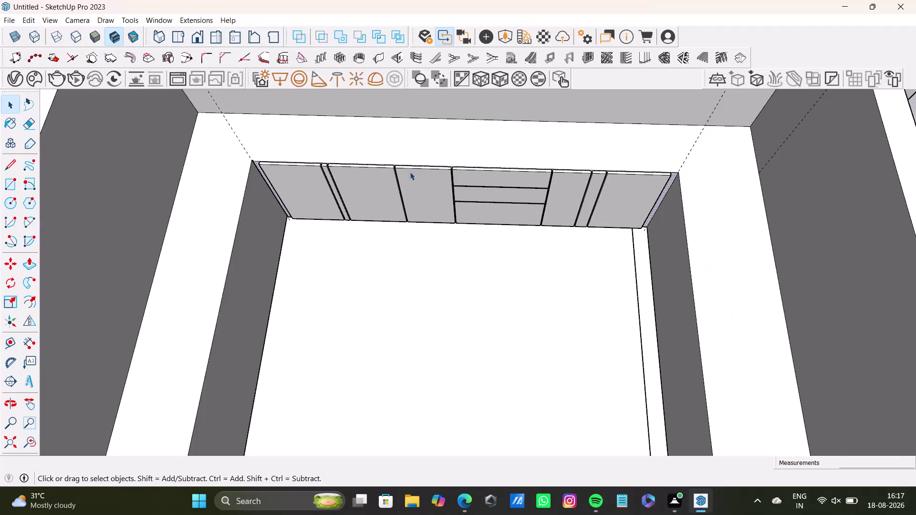
Orbit and zoom around the shutter row to inspect its left end, fronts and tops.
scroll(up, 3)
scroll(up, 3)
scroll(up, 3)
middle_drag(253, 167, 335, 122)
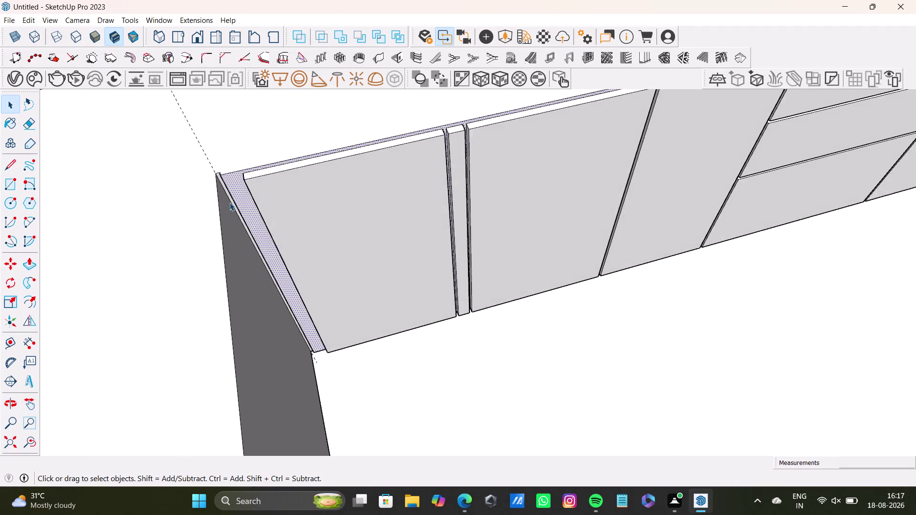
scroll(up, 3)
middle_drag(230, 190, 178, 239)
scroll(down, 3)
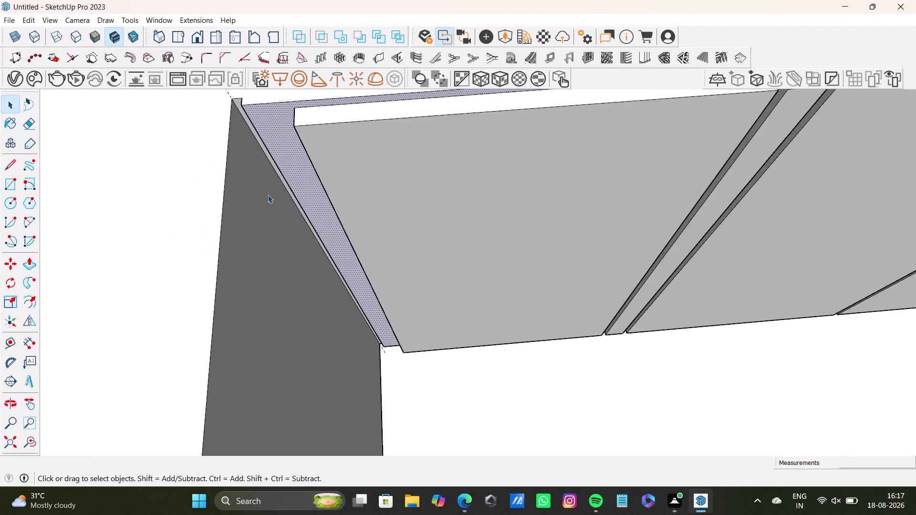
scroll(down, 3)
scroll(down, 3)
middle_drag(408, 235, 137, 289)
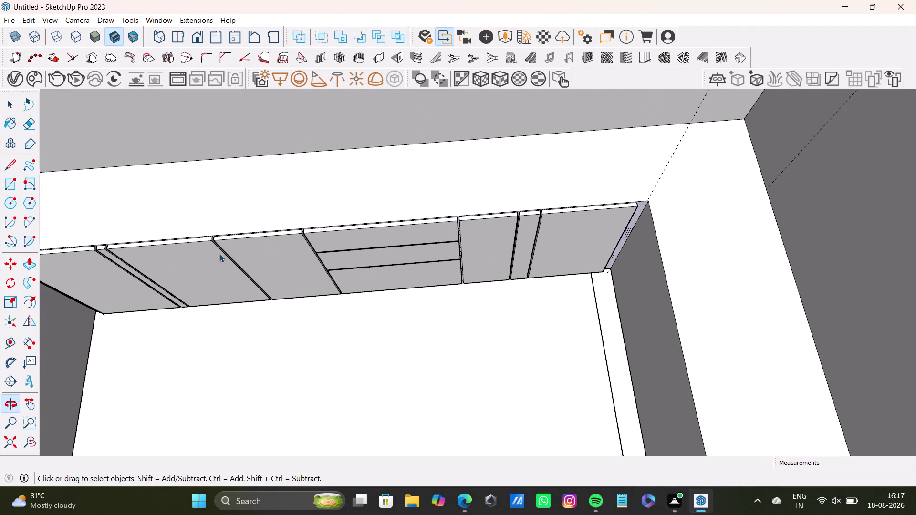
middle_drag(291, 229, 441, 138)
scroll(up, 3)
middle_drag(358, 176, 370, 69)
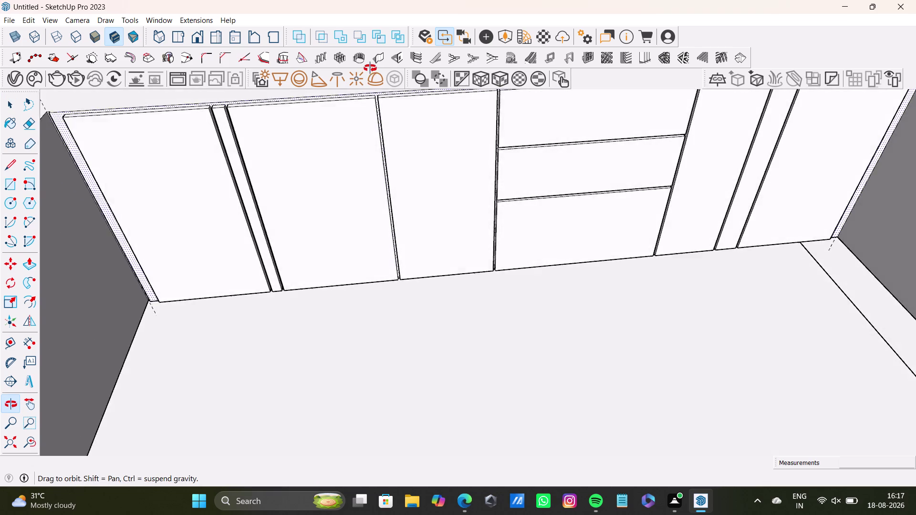
middle_drag(370, 69, 409, 200)
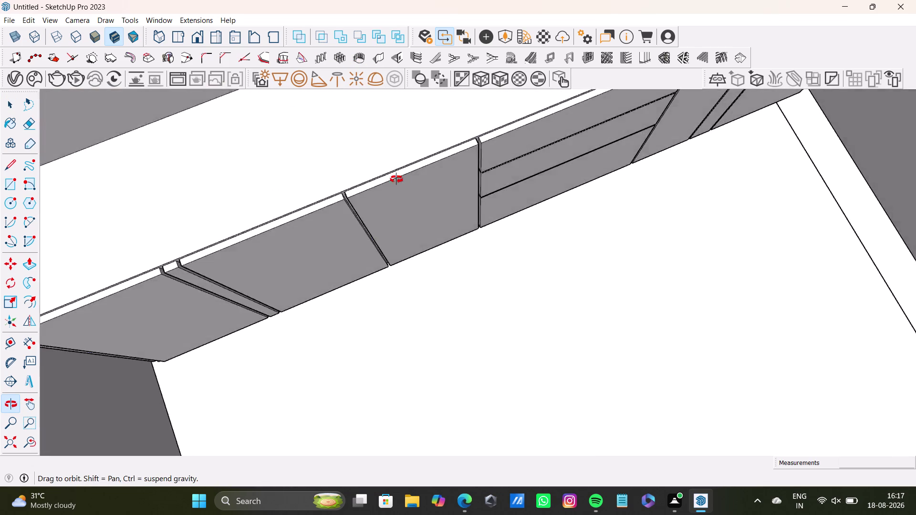
middle_drag(409, 199, 347, 149)
scroll(down, 3)
middle_drag(300, 166, 347, 145)
Select the second shutter panel together with its top strip and edges.
click(357, 142)
double_click(357, 142)
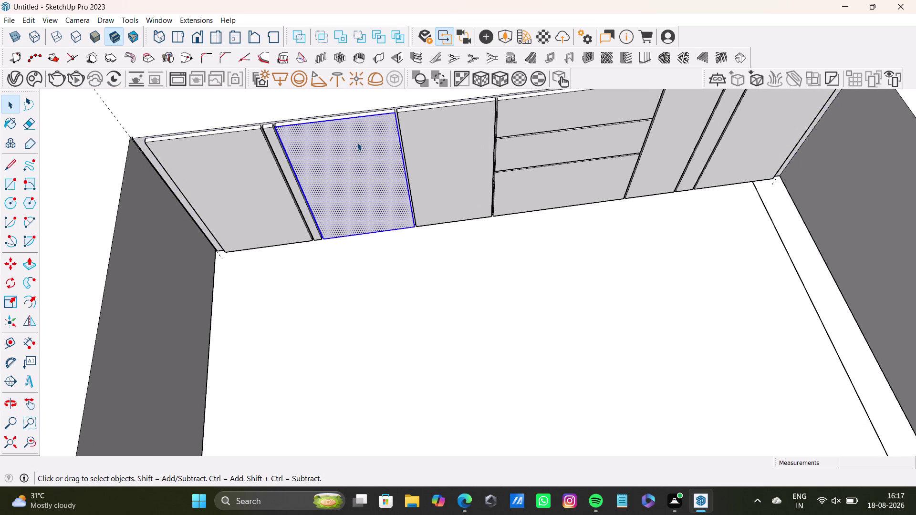
double_click(357, 142)
scroll(up, 3)
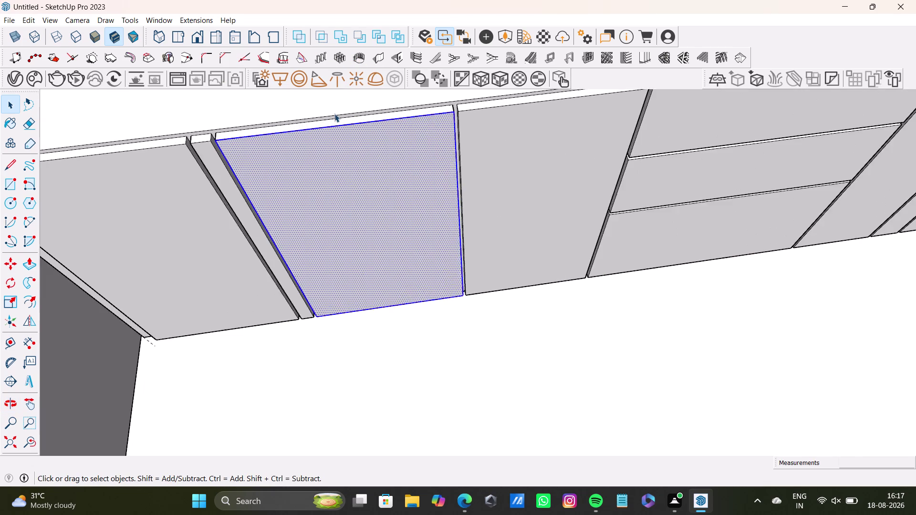
scroll(up, 3)
triple_click(347, 130)
double_click(348, 126)
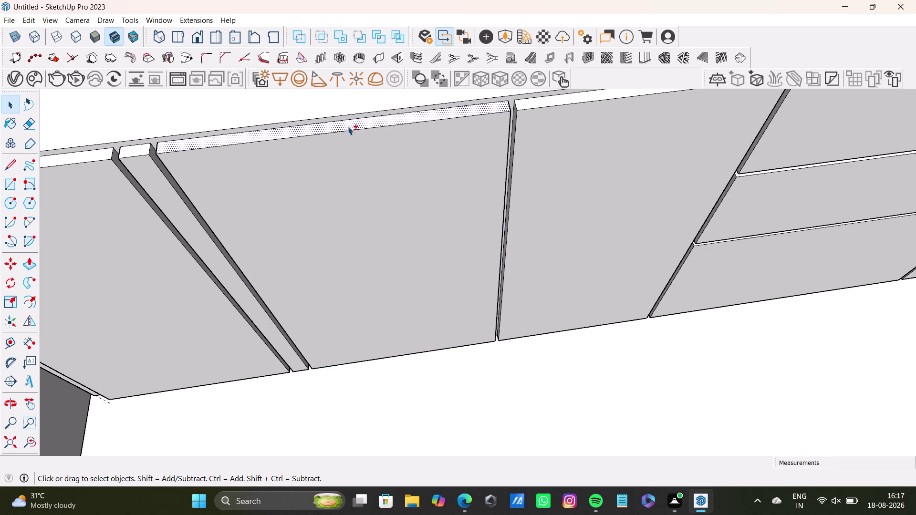
double_click(353, 160)
scroll(down, 3)
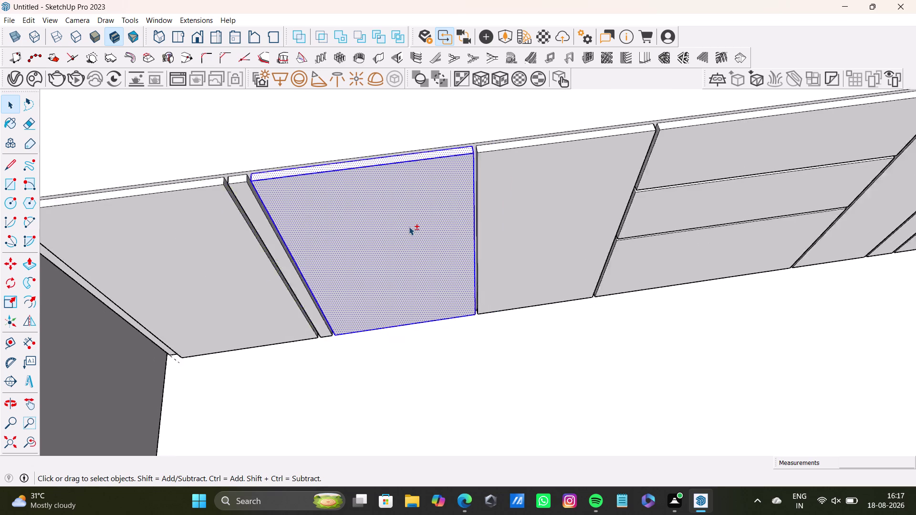
scroll(down, 3)
middle_drag(448, 218, 379, 198)
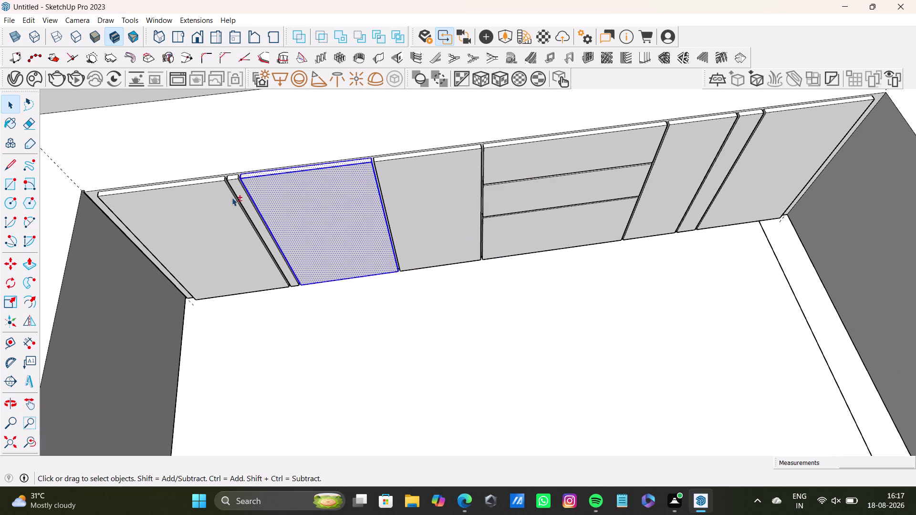
Add the narrow strip and the leftmost shutter panel to the selection.
double_click(237, 192)
scroll(up, 3)
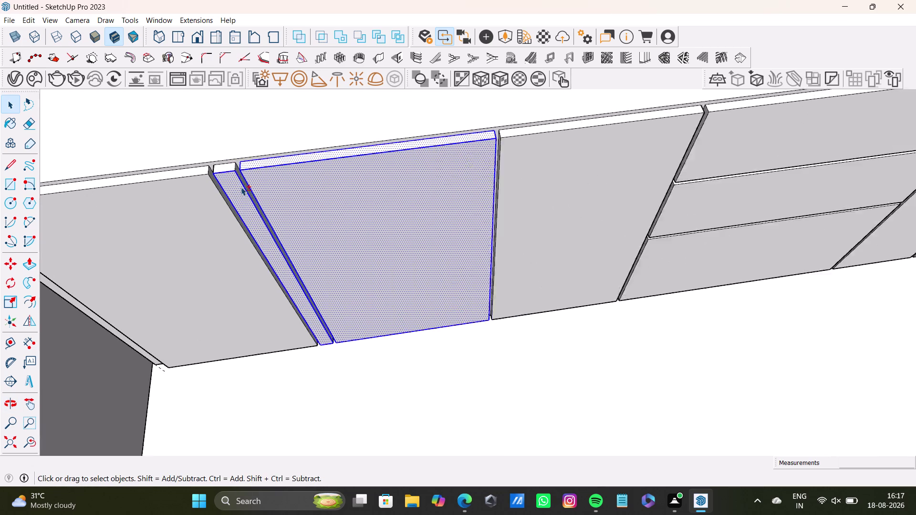
scroll(up, 3)
double_click(226, 158)
triple_click(180, 164)
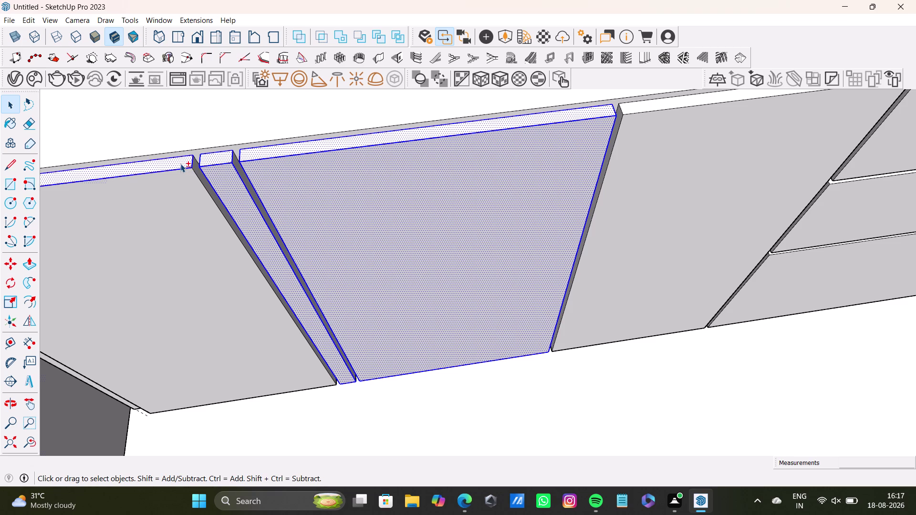
scroll(down, 3)
triple_click(269, 237)
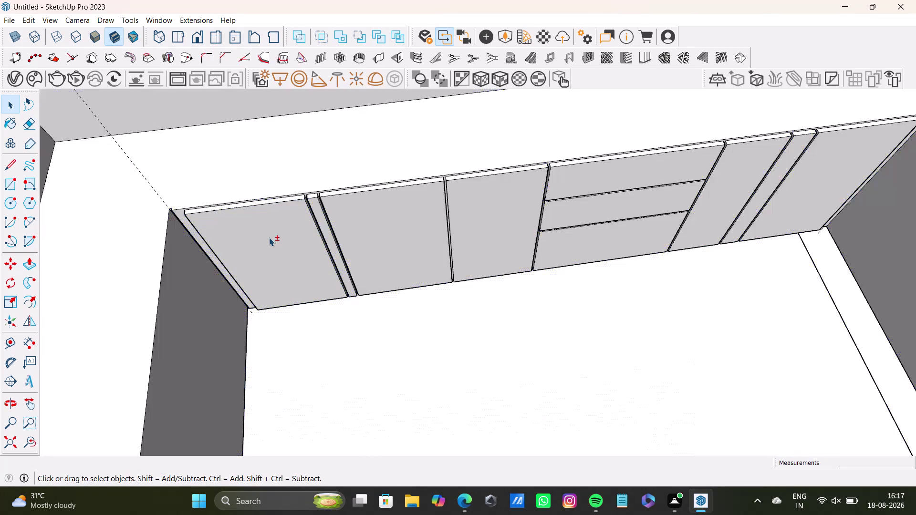
scroll(up, 3)
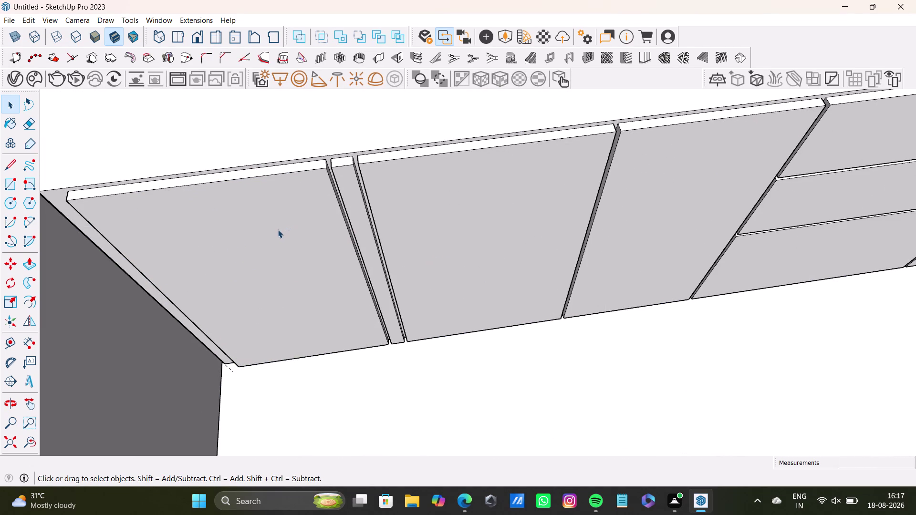
double_click(286, 241)
scroll(up, 3)
click(304, 180)
double_click(305, 175)
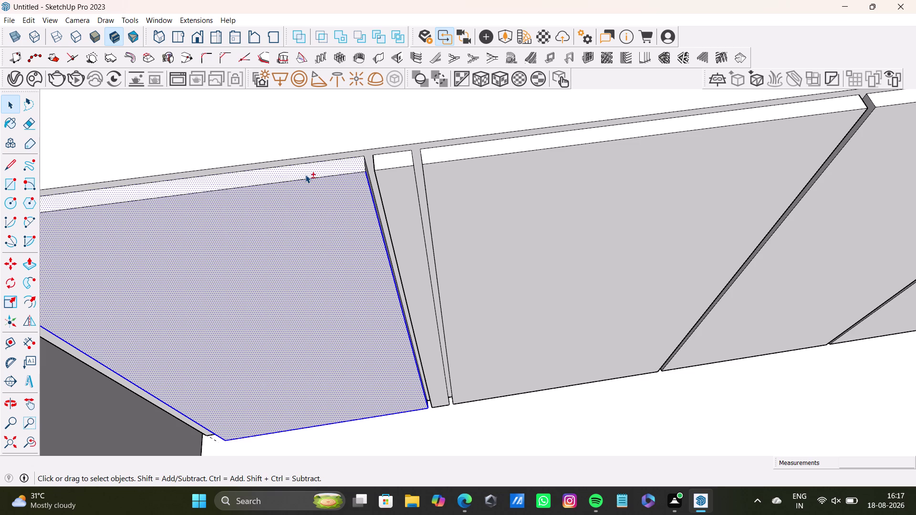
Add the narrow strip's other faces and side face to the selection.
middle_drag(331, 230, 229, 249)
scroll(up, 3)
scroll(down, 3)
scroll(up, 3)
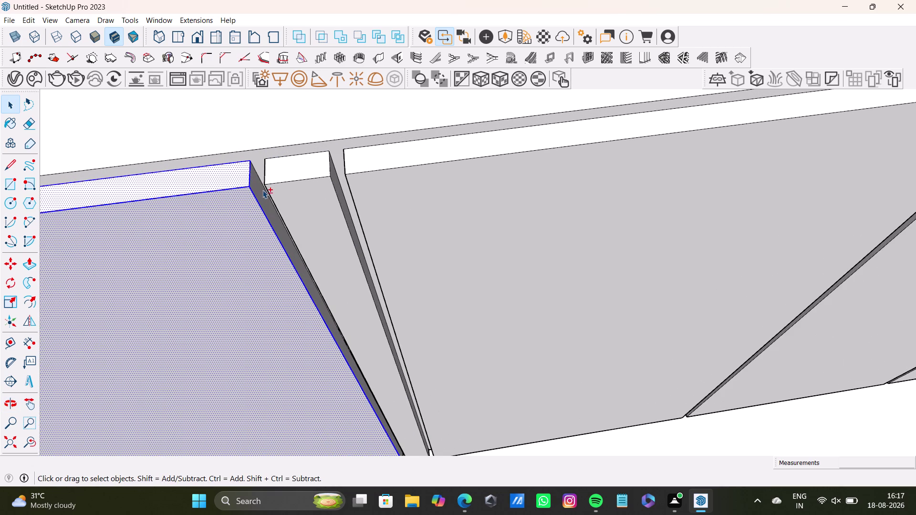
double_click(262, 192)
double_click(288, 171)
double_click(300, 216)
middle_drag(301, 231, 308, 231)
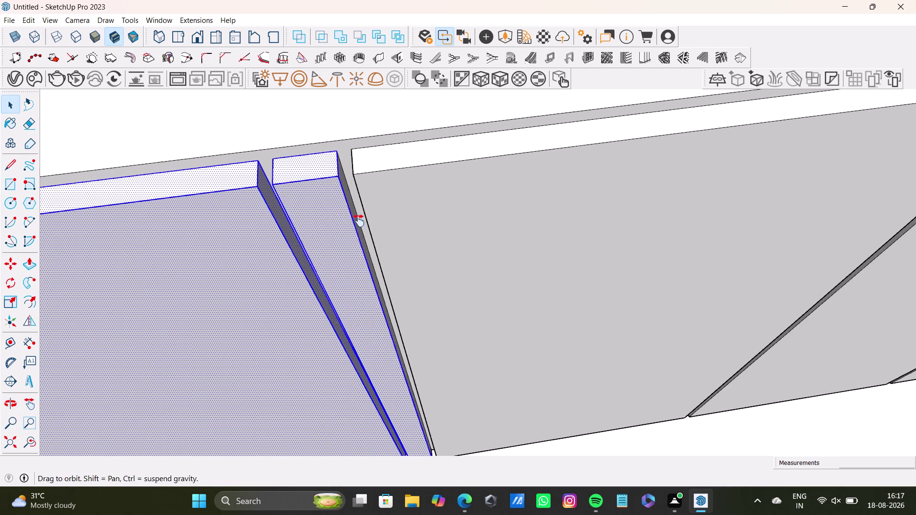
middle_drag(308, 231, 446, 196)
scroll(up, 3)
middle_drag(422, 167, 490, 158)
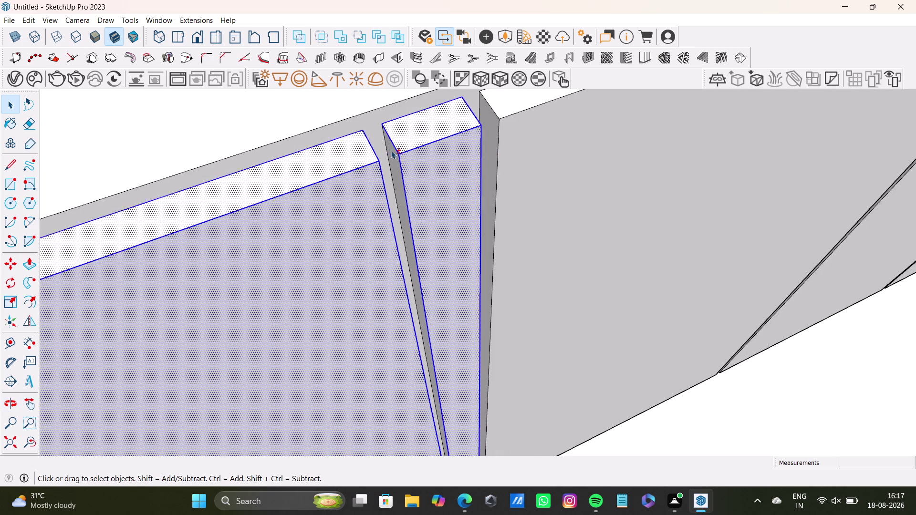
double_click(393, 153)
Add the next wide shutters' faces to the selection.
middle_drag(455, 183, 355, 178)
middle_drag(414, 176, 294, 251)
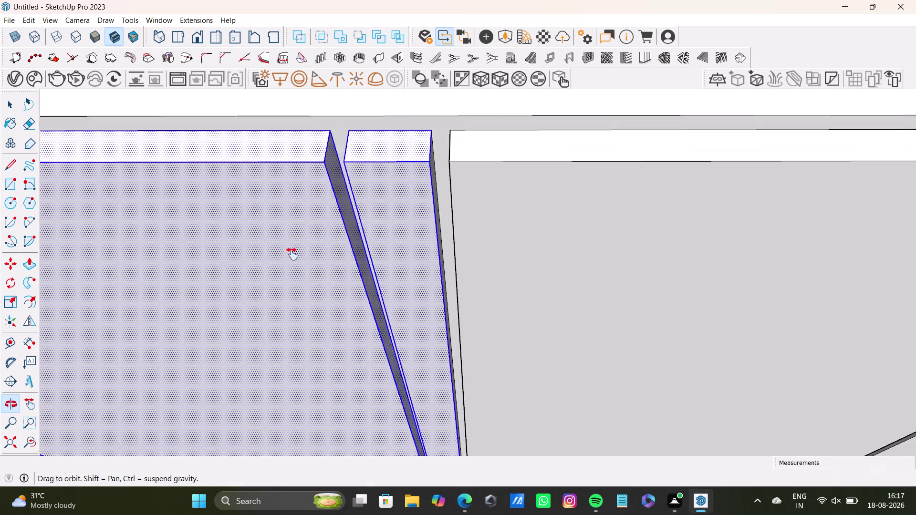
middle_drag(294, 251, 291, 255)
scroll(up, 3)
double_click(403, 191)
double_click(453, 178)
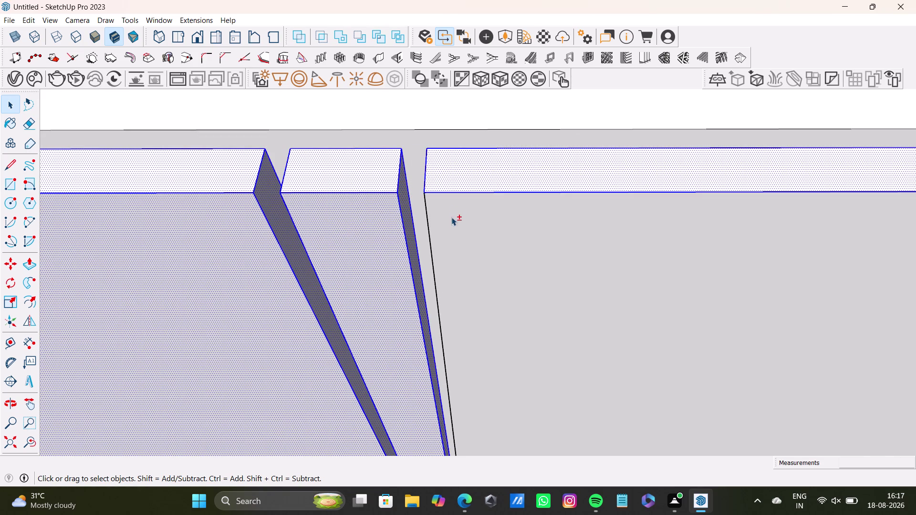
double_click(452, 218)
middle_drag(432, 267, 613, 268)
double_click(378, 236)
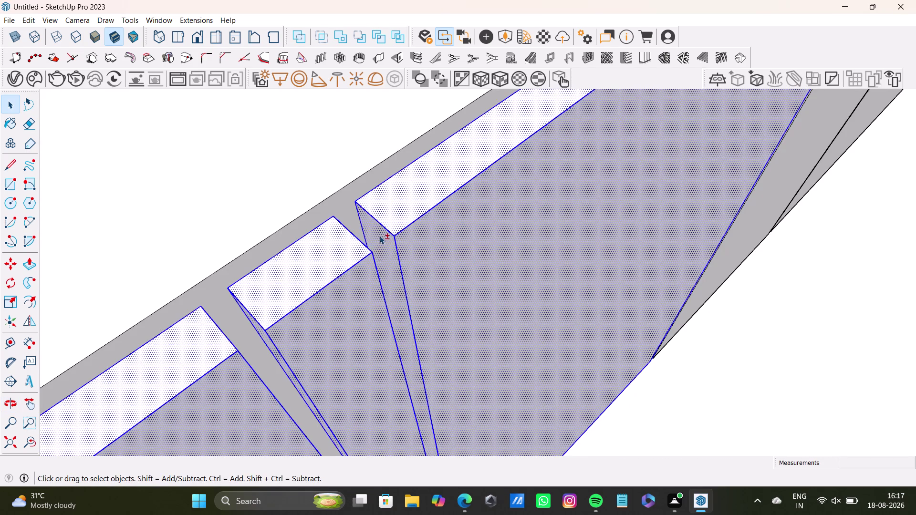
scroll(down, 3)
middle_drag(414, 258, 418, 193)
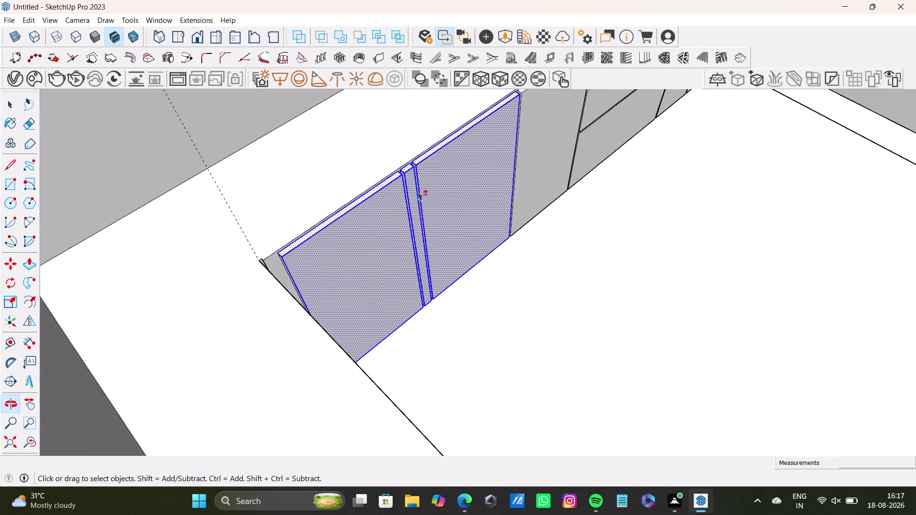
Add the end shutter panel with its edge and side faces to the selection.
scroll(up, 3)
double_click(283, 262)
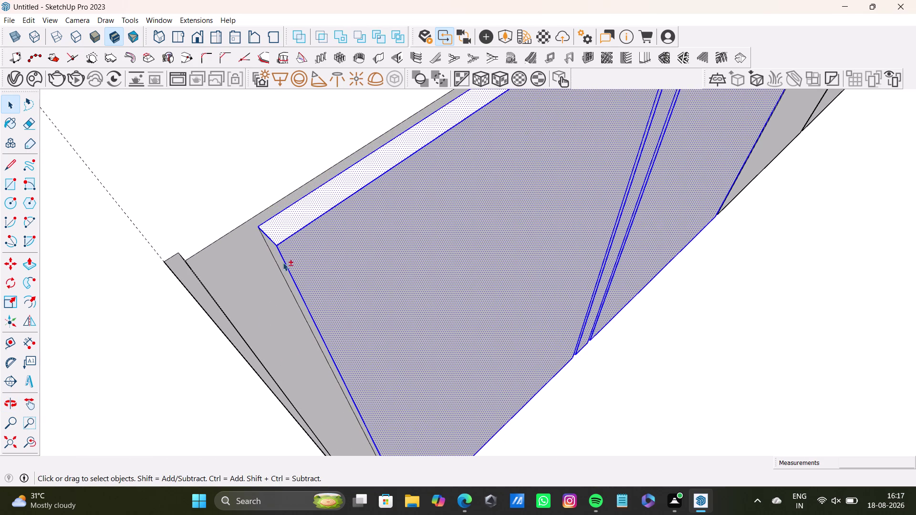
double_click(281, 259)
scroll(down, 3)
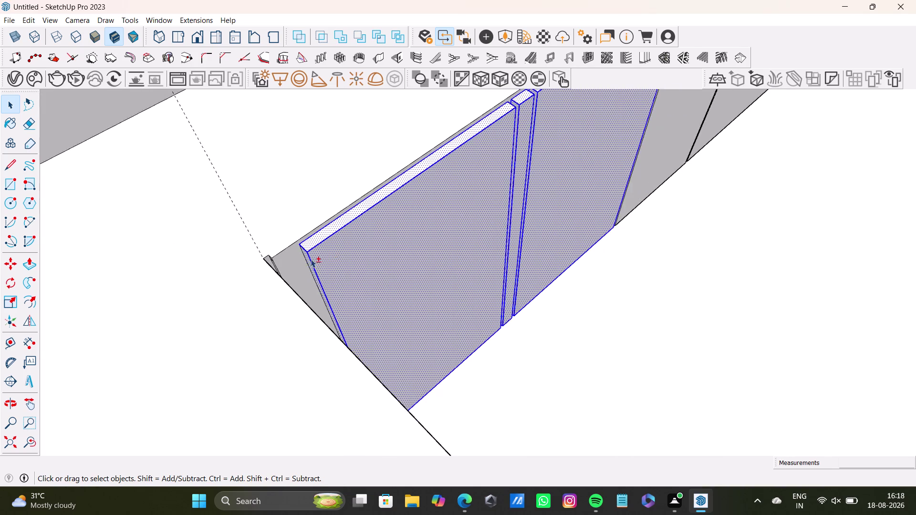
scroll(up, 3)
click(305, 266)
click(308, 269)
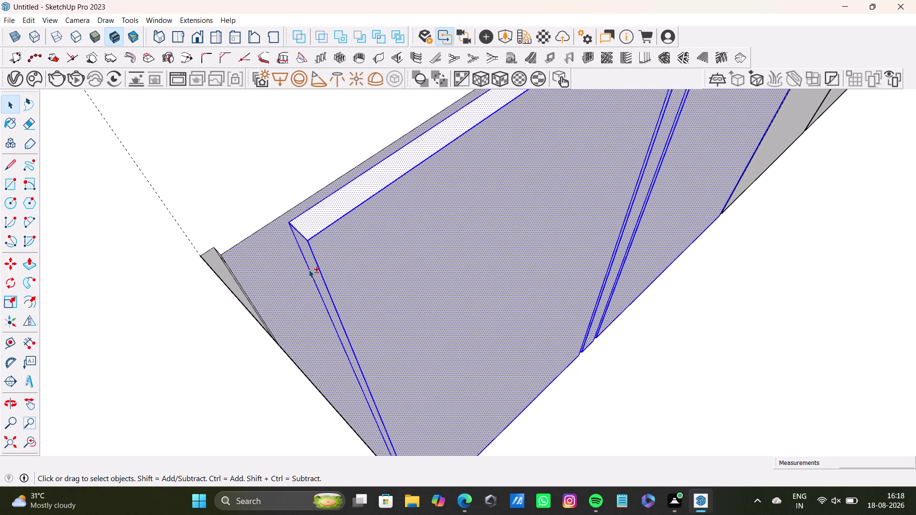
click(301, 272)
scroll(down, 3)
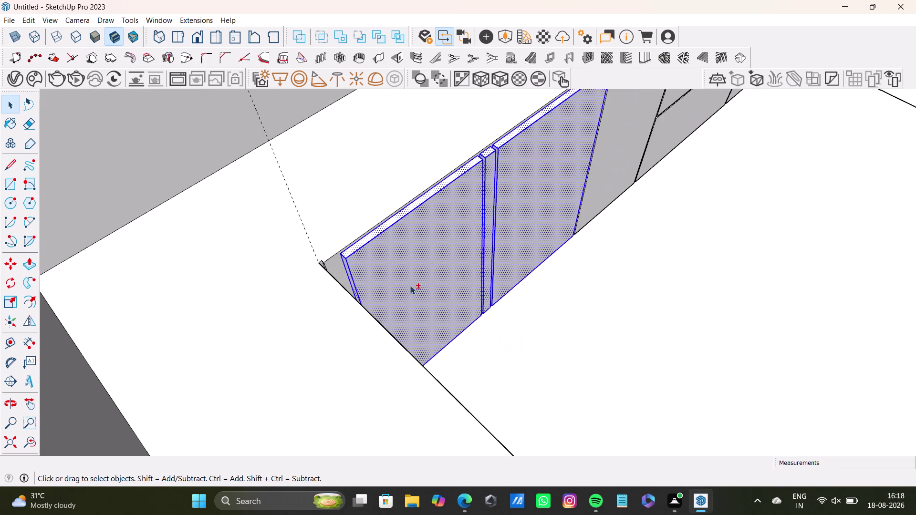
Swing toward the drawer unit and add the next shutter panel to the selection.
middle_drag(454, 268, 115, 452)
scroll(up, 3)
middle_drag(317, 270, 279, 197)
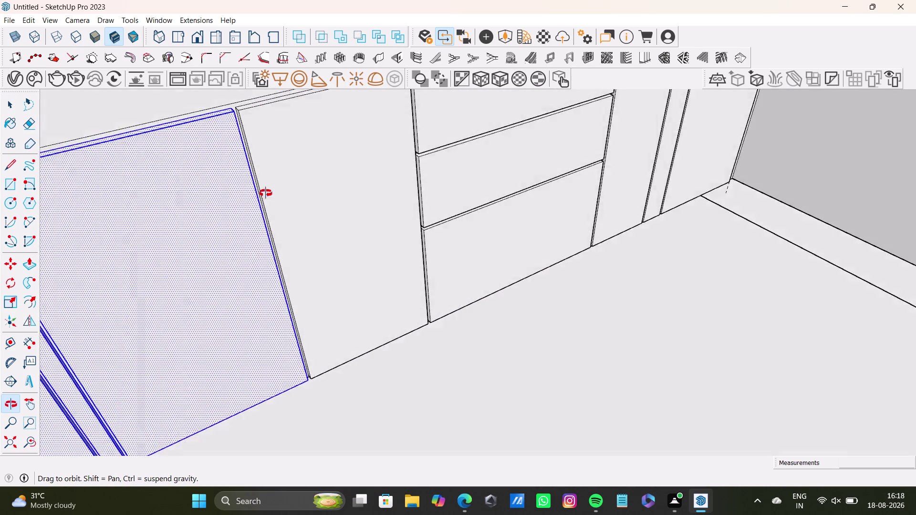
middle_drag(278, 197, 195, 341)
double_click(282, 285)
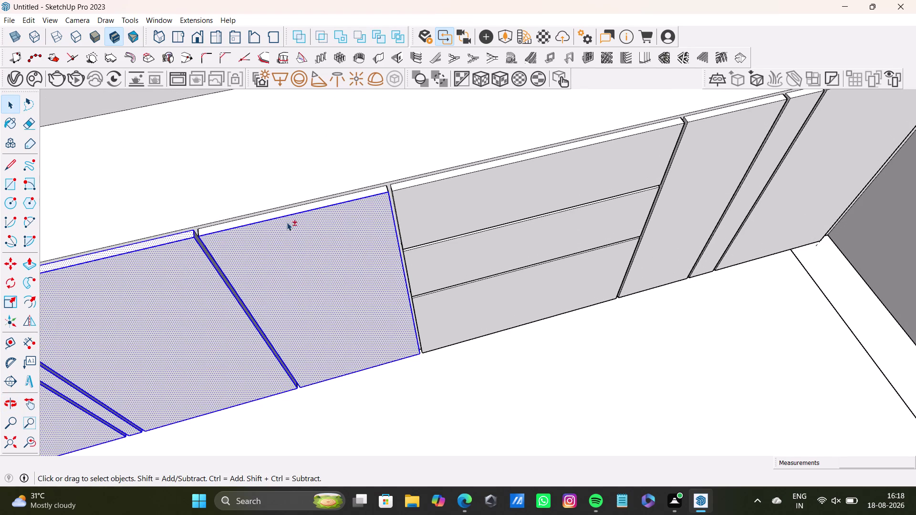
Add more panel faces near the panel joint to the selection.
scroll(up, 3)
double_click(298, 198)
double_click(572, 140)
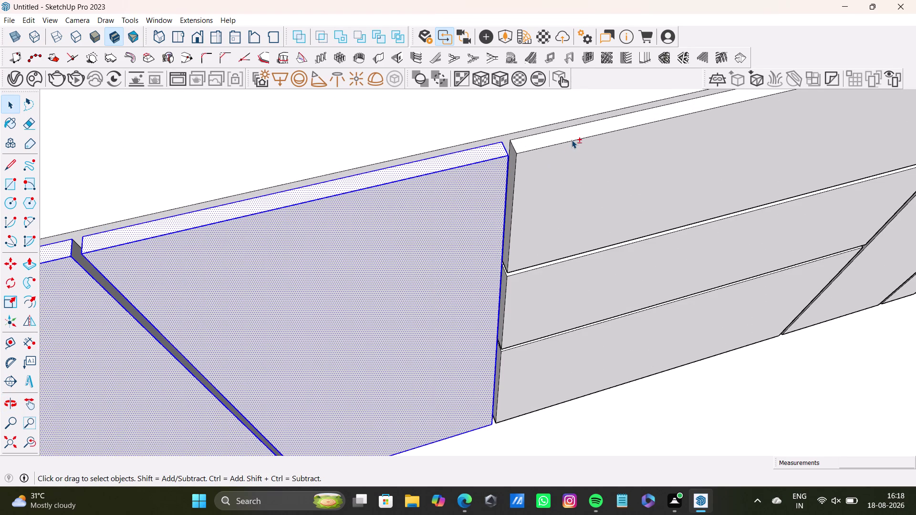
double_click(578, 273)
scroll(up, 3)
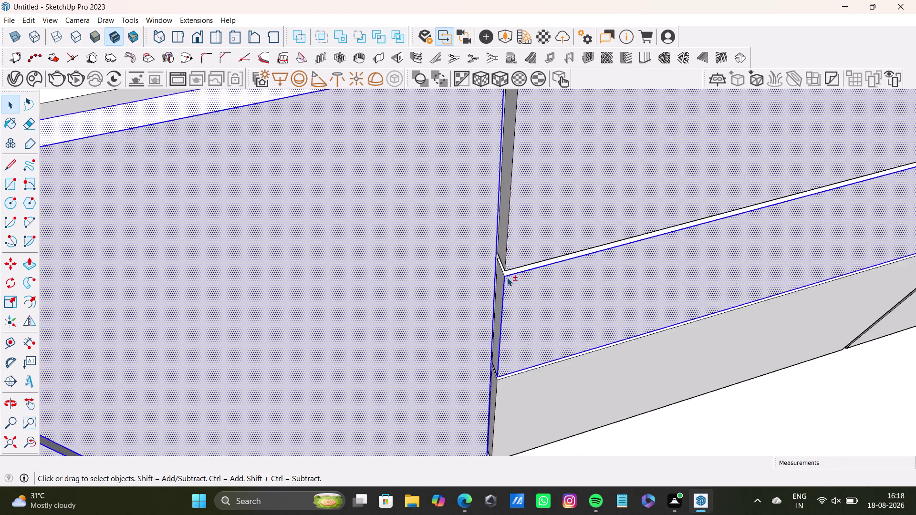
scroll(up, 3)
middle_drag(511, 262, 499, 197)
double_click(509, 204)
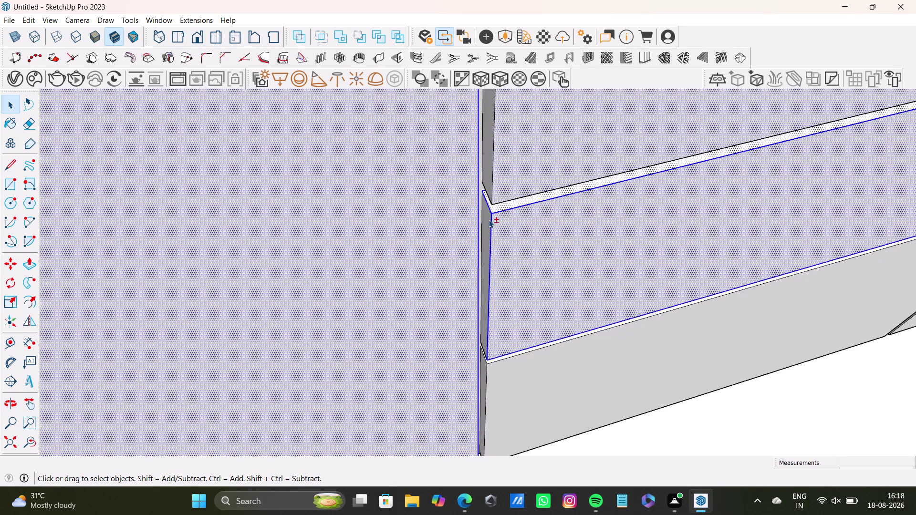
double_click(489, 220)
double_click(488, 173)
Pick faces around the drawer fronts to refine the selection.
scroll(down, 3)
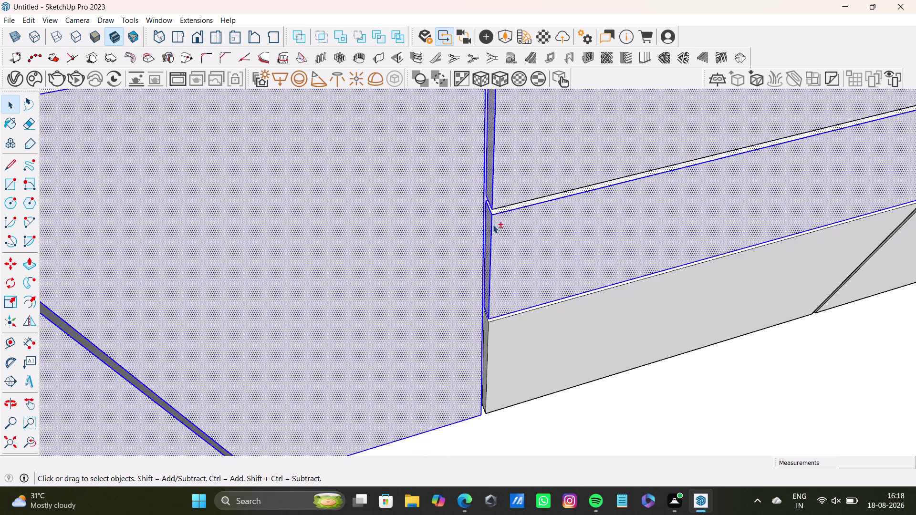
scroll(down, 3)
middle_drag(528, 299, 429, 259)
triple_click(453, 264)
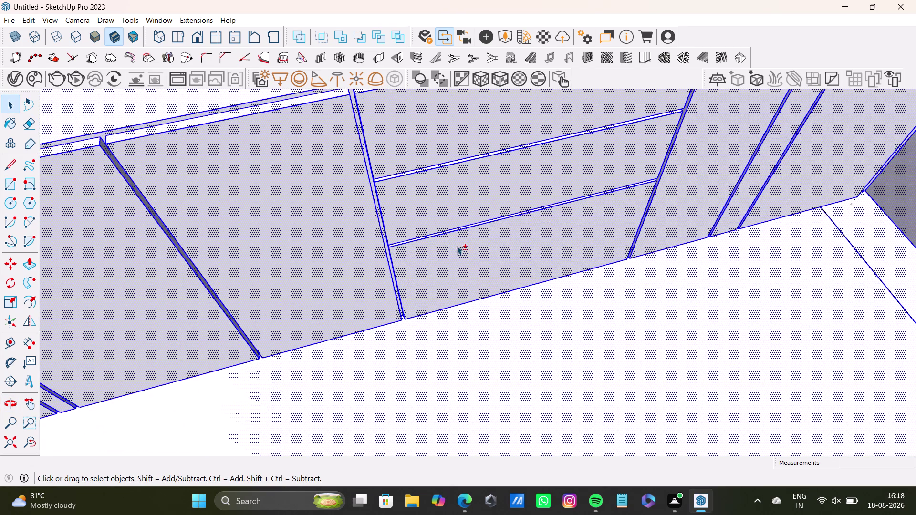
click(483, 327)
scroll(up, 3)
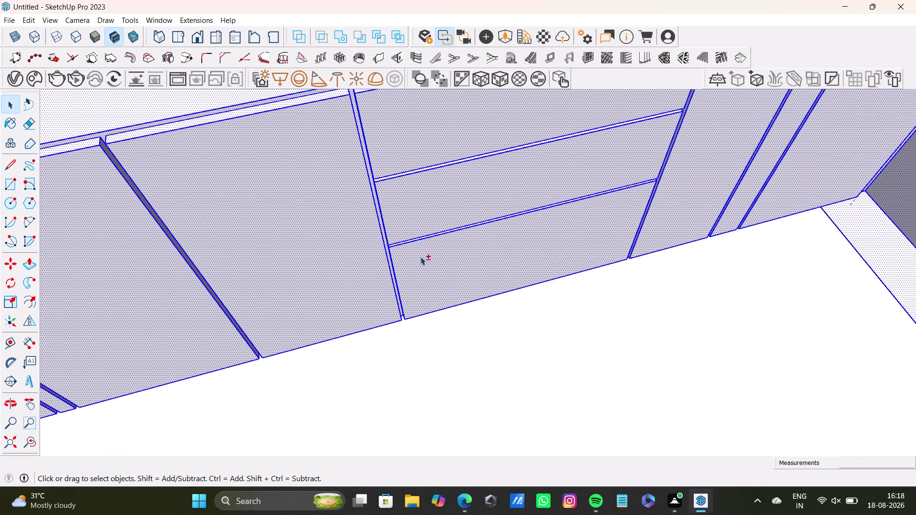
scroll(up, 3)
scroll(down, 3)
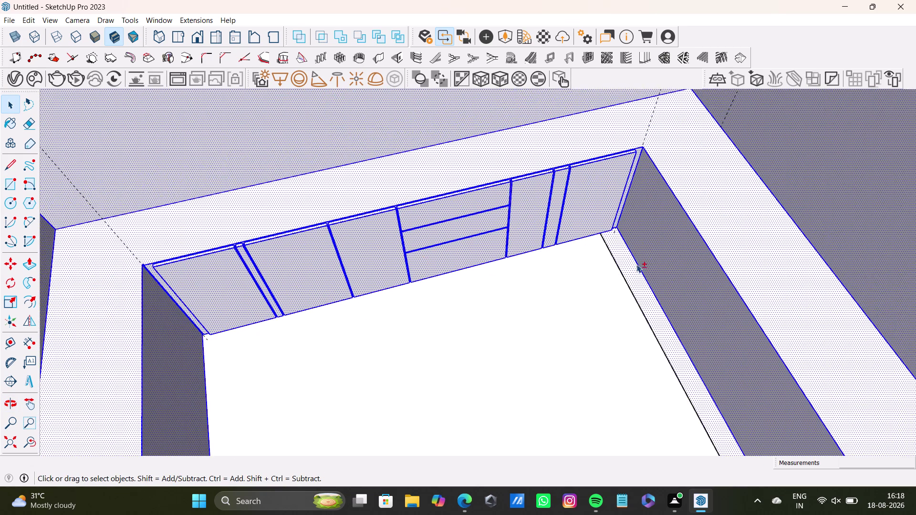
click(635, 276)
click(716, 230)
click(565, 116)
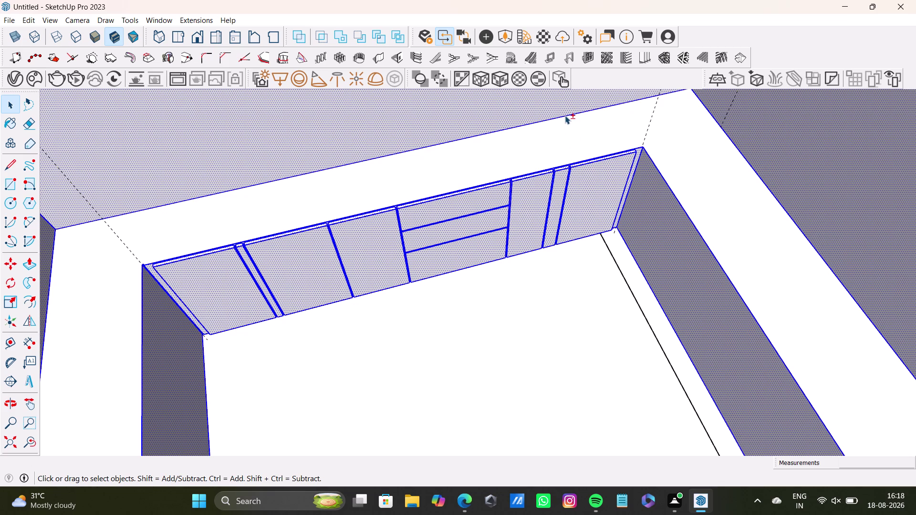
click(565, 110)
click(644, 182)
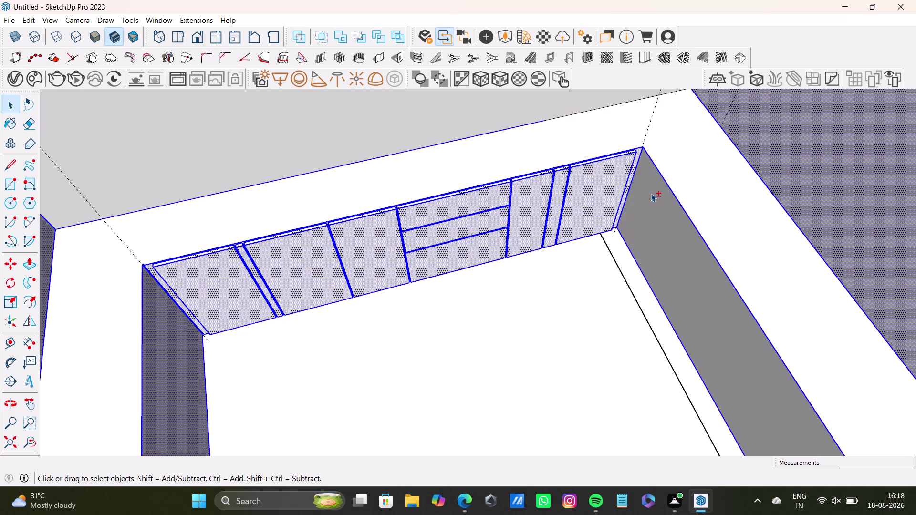
Pick edges at the lower left of the wardrobe to refine the selection.
click(169, 367)
scroll(up, 3)
click(151, 262)
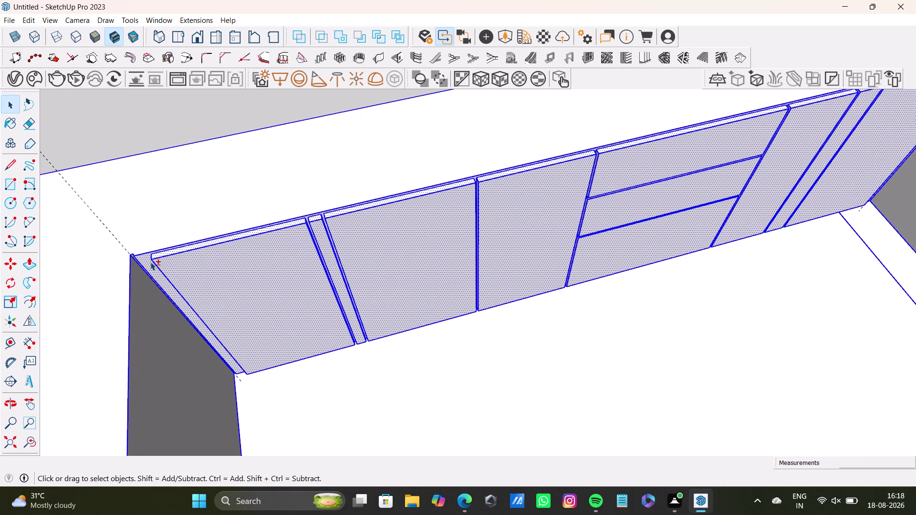
click(150, 260)
scroll(up, 3)
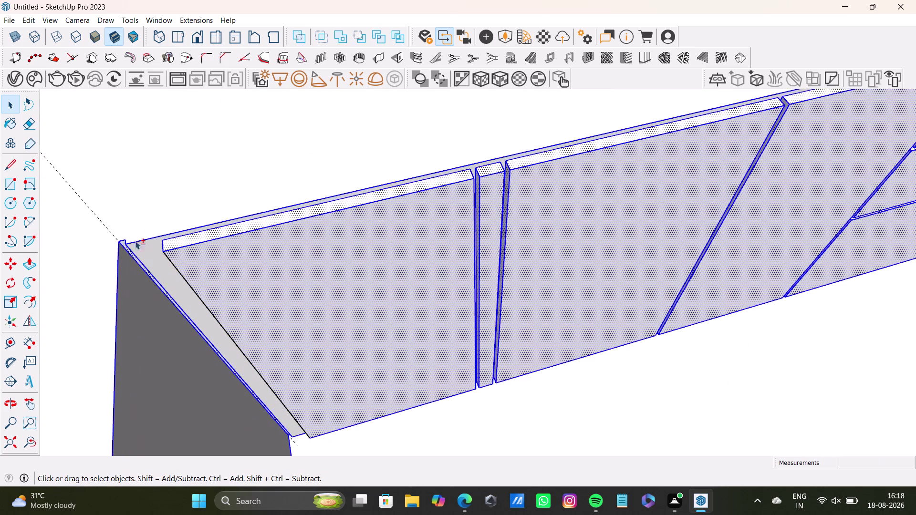
click(125, 246)
click(135, 242)
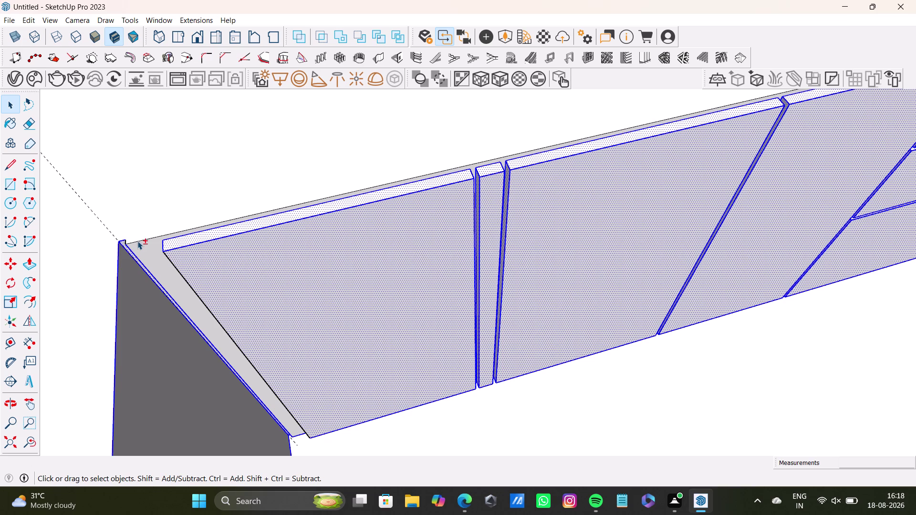
click(119, 271)
Pick further faces along the lower left of the wardrobe.
scroll(up, 3)
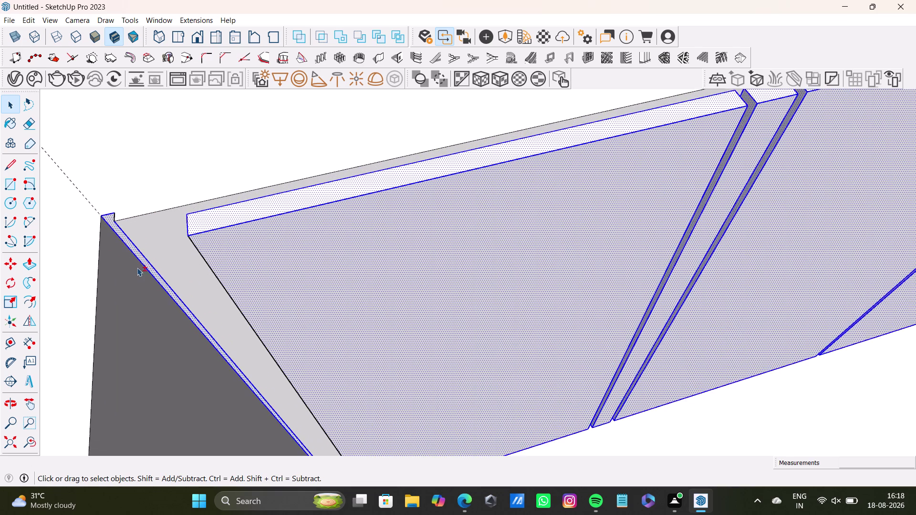
scroll(up, 3)
click(136, 250)
scroll(down, 3)
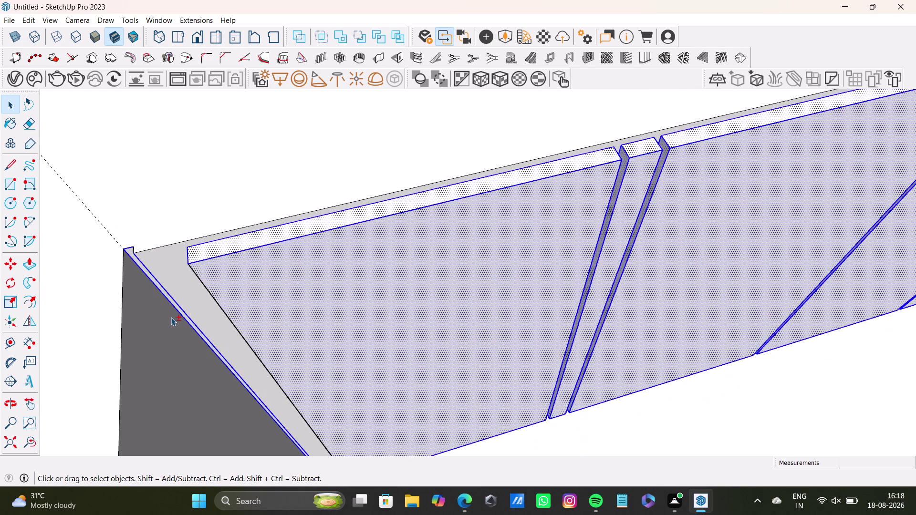
scroll(down, 3)
scroll(up, 3)
click(193, 306)
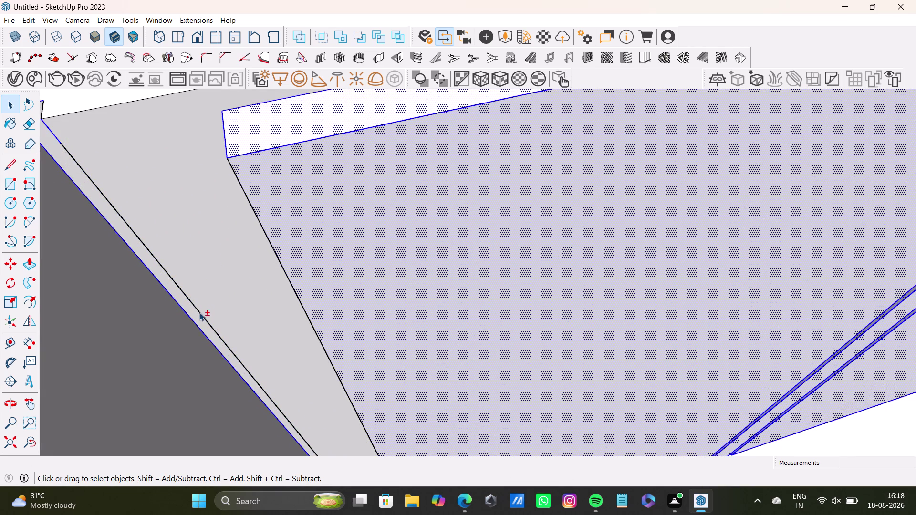
click(198, 330)
scroll(down, 3)
Pick edges around the wardrobe's left corner.
middle_drag(108, 222, 204, 221)
scroll(up, 3)
click(190, 156)
click(177, 124)
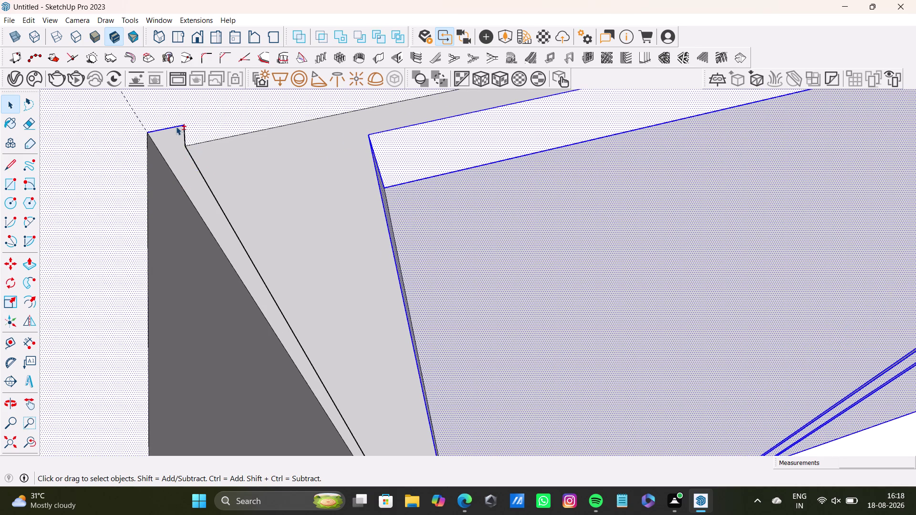
click(176, 127)
scroll(down, 3)
click(224, 132)
scroll(down, 3)
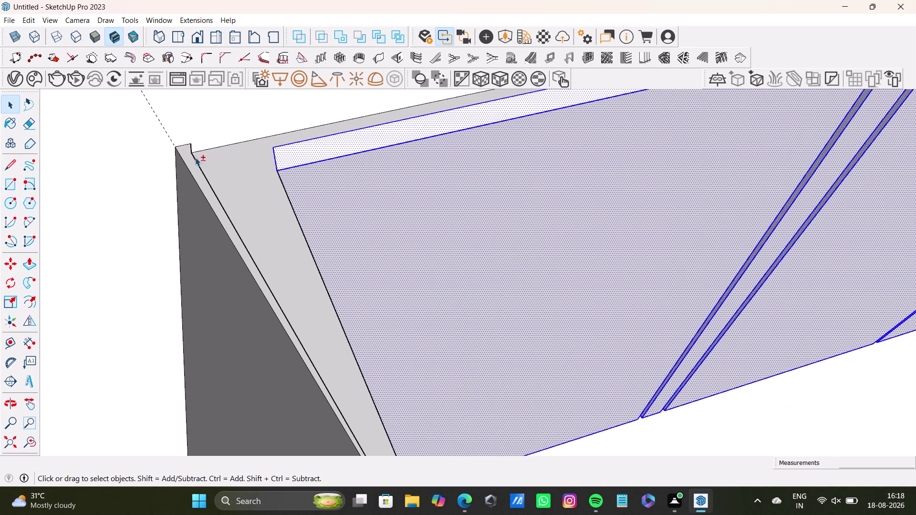
scroll(down, 3)
Pick a face at the bottom of the left corner.
middle_drag(235, 205, 383, 153)
scroll(up, 3)
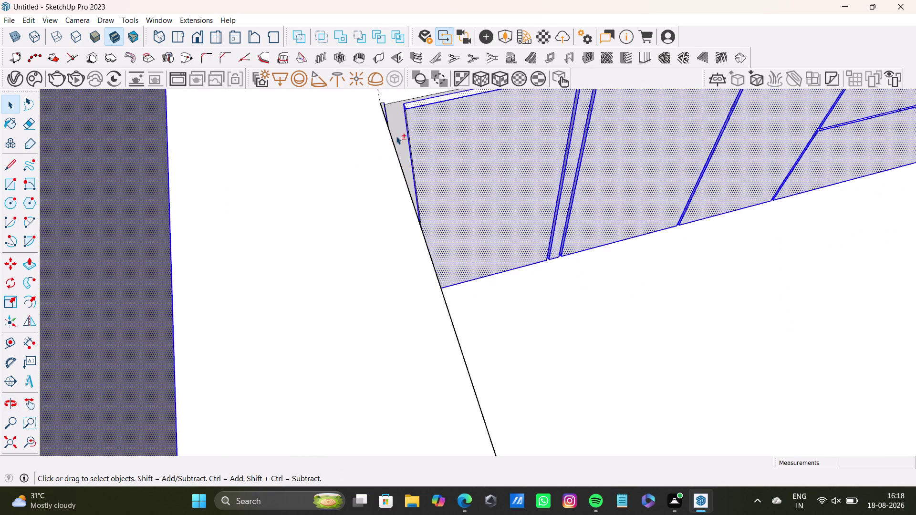
scroll(up, 3)
click(403, 143)
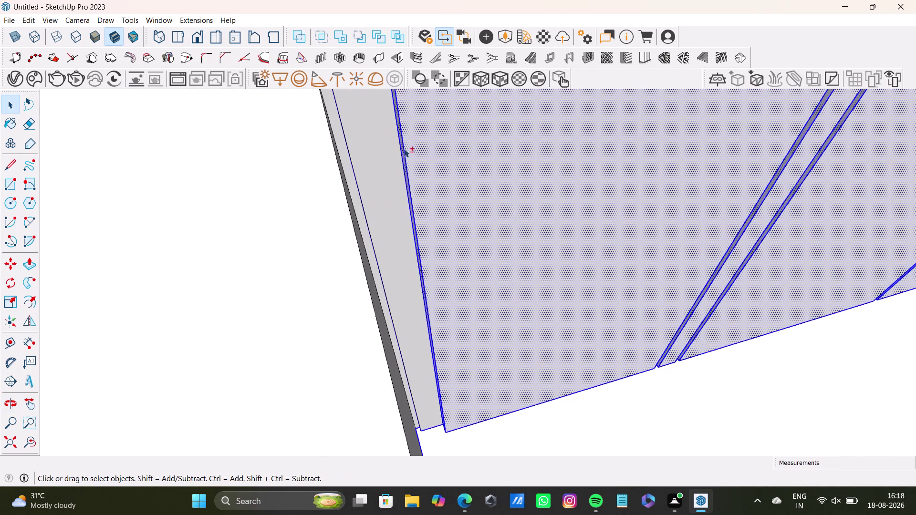
scroll(down, 3)
scroll(down, 3)
Pick faces and edges at the wardrobe's base corner.
middle_drag(457, 308, 320, 195)
scroll(up, 3)
click(279, 251)
click(280, 209)
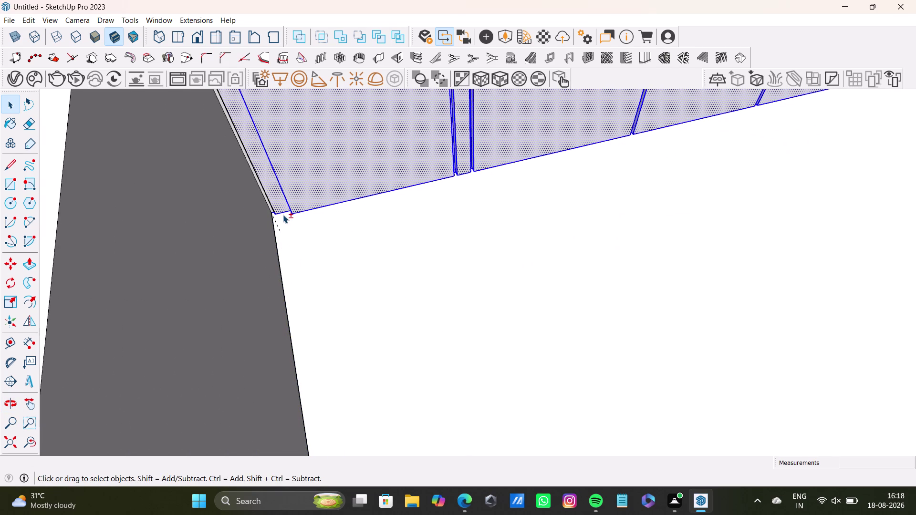
click(283, 212)
click(281, 209)
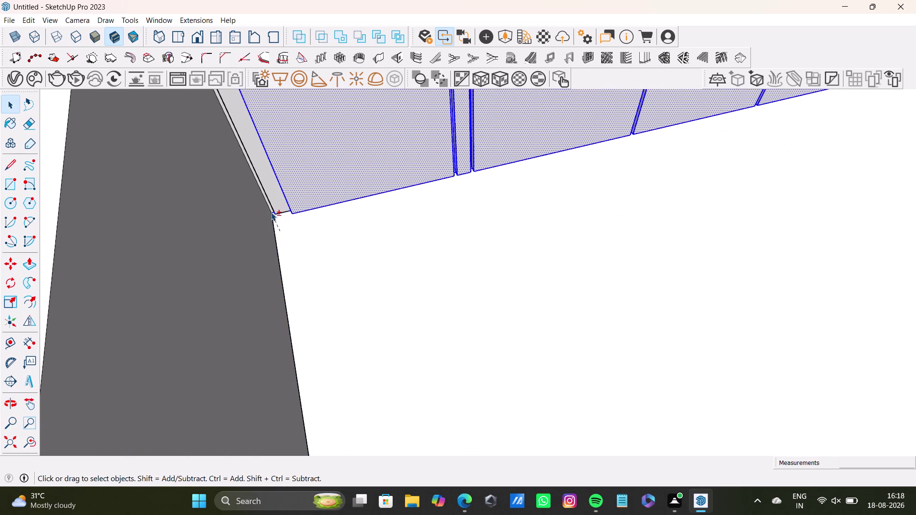
scroll(up, 3)
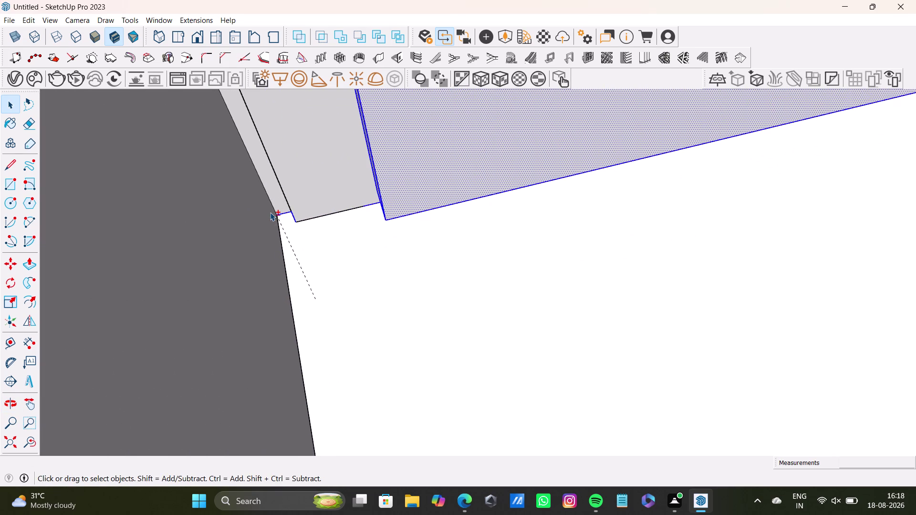
click(288, 212)
click(296, 219)
scroll(down, 3)
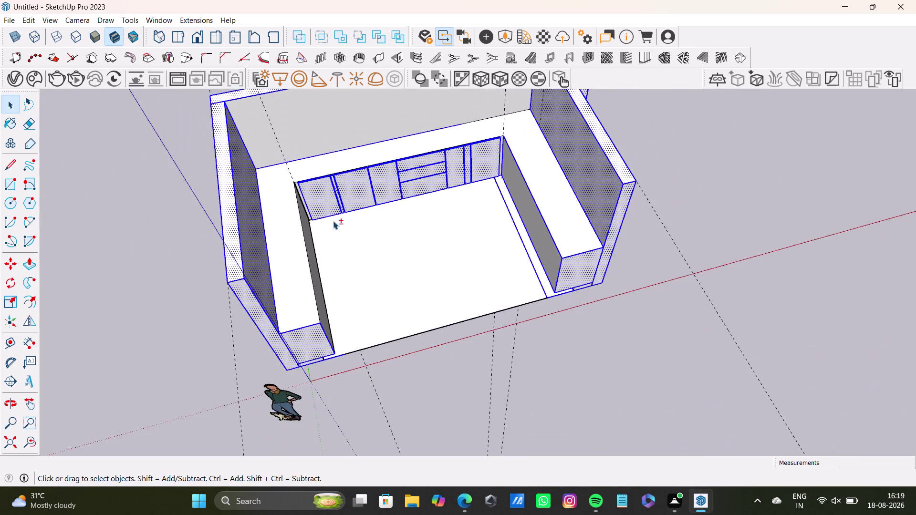
Pick faces on the wardrobe's right side wall.
middle_drag(340, 221, 233, 238)
scroll(up, 3)
middle_drag(409, 233, 424, 275)
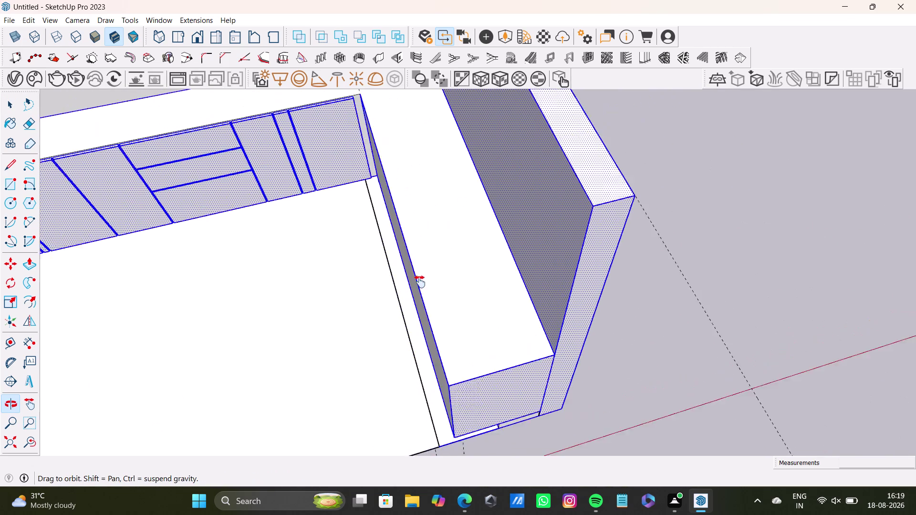
middle_drag(424, 274, 413, 295)
middle_drag(413, 296, 412, 301)
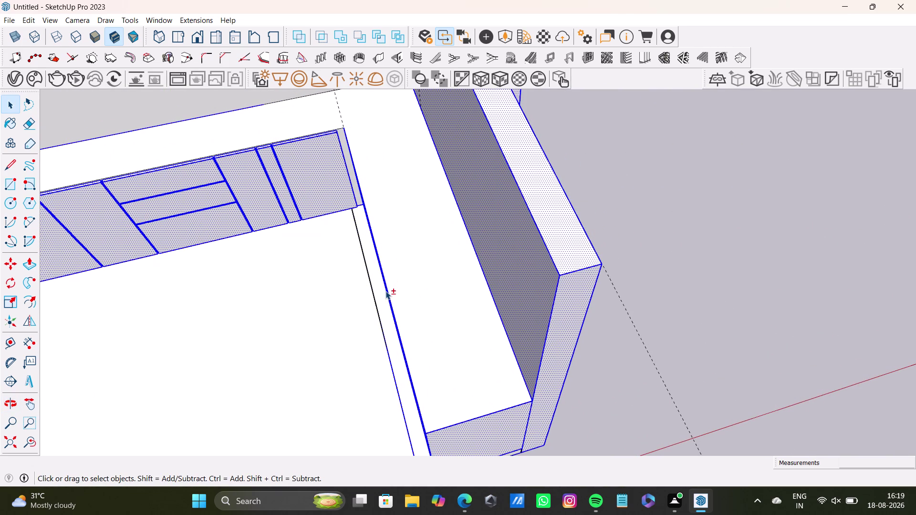
click(386, 292)
click(478, 262)
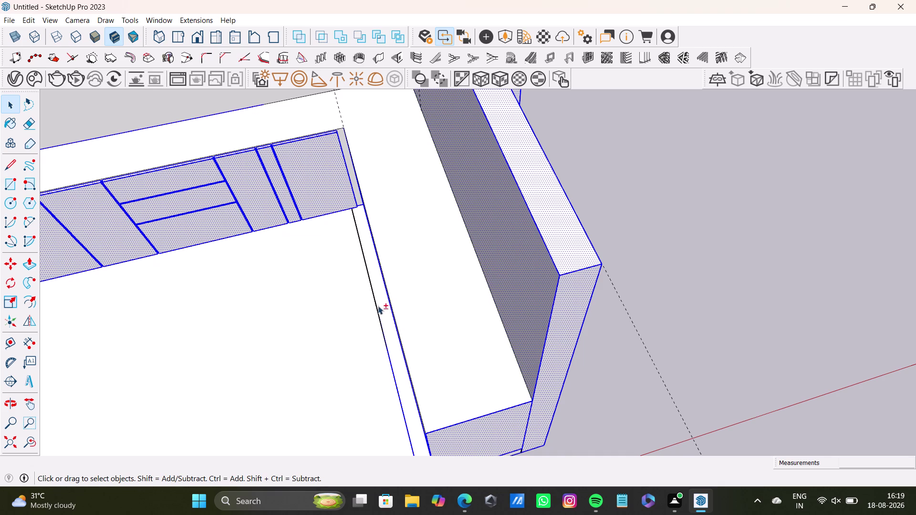
click(392, 316)
Pick faces at the wardrobe's right end.
middle_drag(395, 317, 497, 354)
scroll(up, 3)
click(415, 187)
scroll(down, 3)
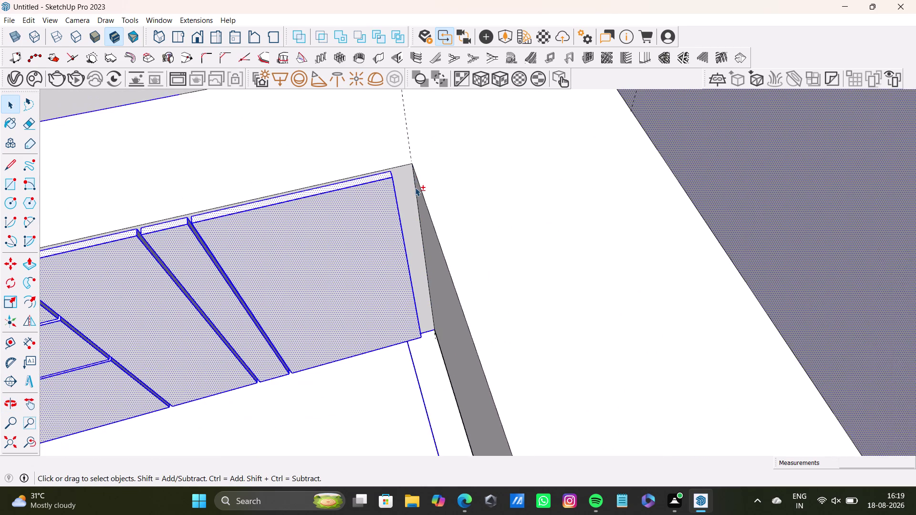
scroll(down, 3)
click(296, 149)
scroll(down, 3)
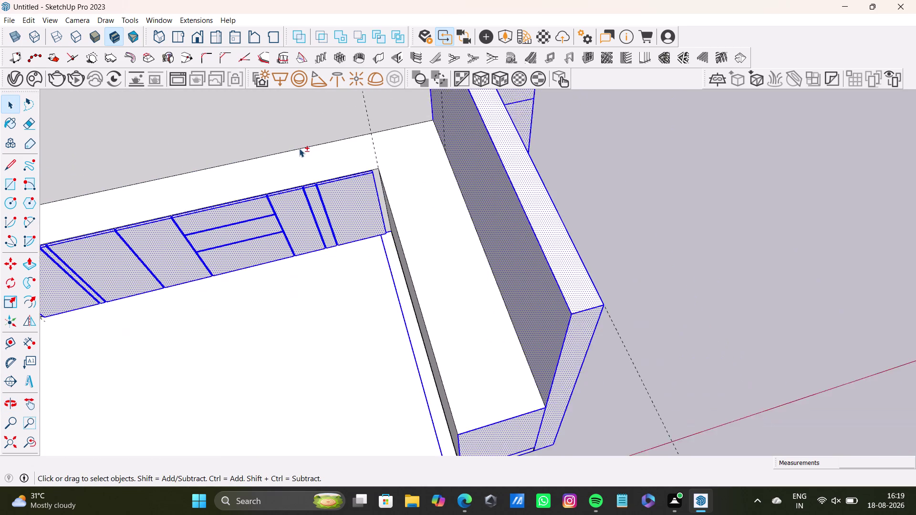
scroll(down, 3)
middle_drag(299, 148, 456, 174)
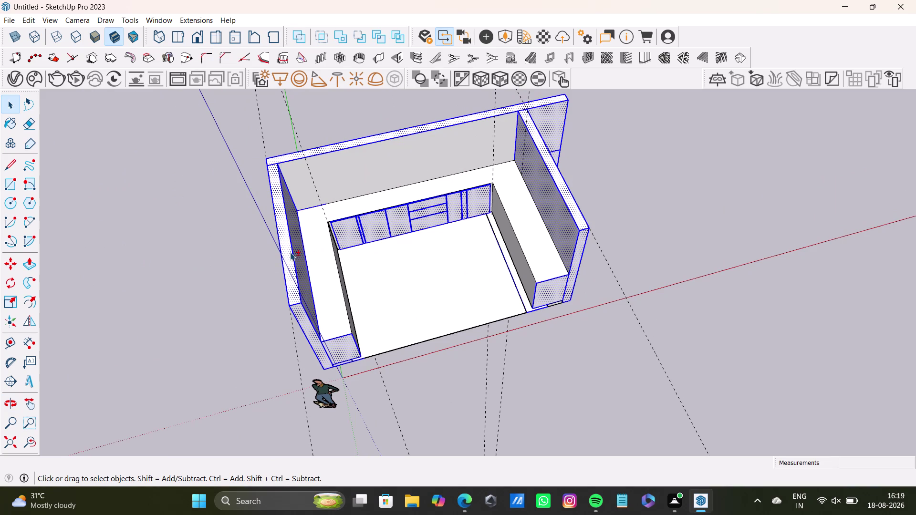
Deselect the small bottom-left corner face and the left panel's front bottom face and edges.
click(290, 252)
click(298, 270)
click(307, 332)
click(332, 347)
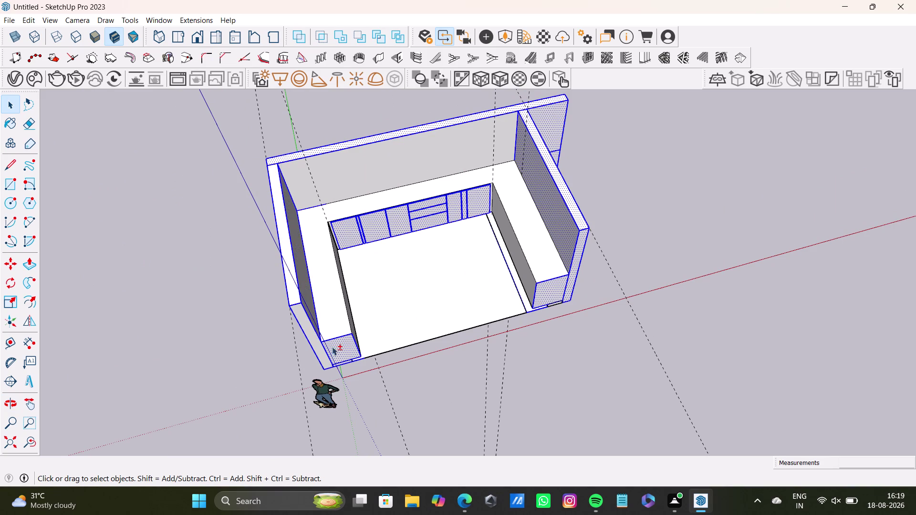
scroll(up, 3)
click(353, 310)
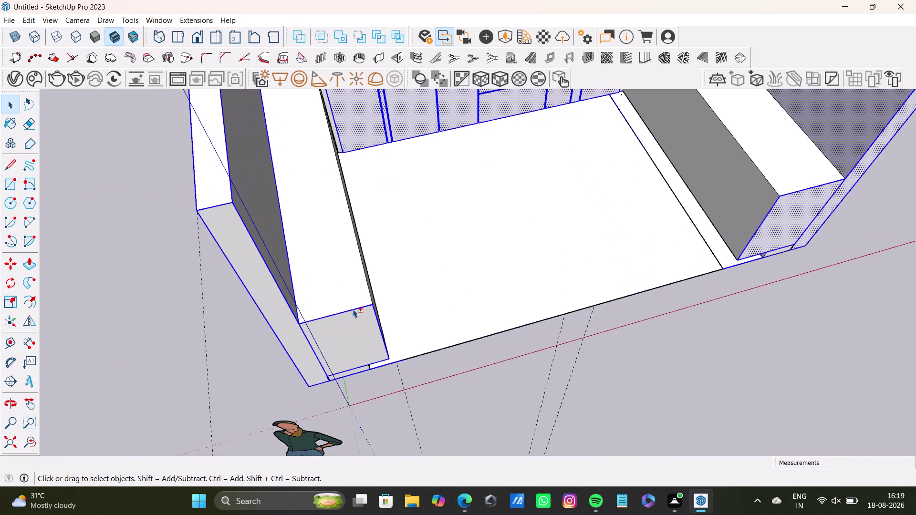
click(385, 345)
click(383, 364)
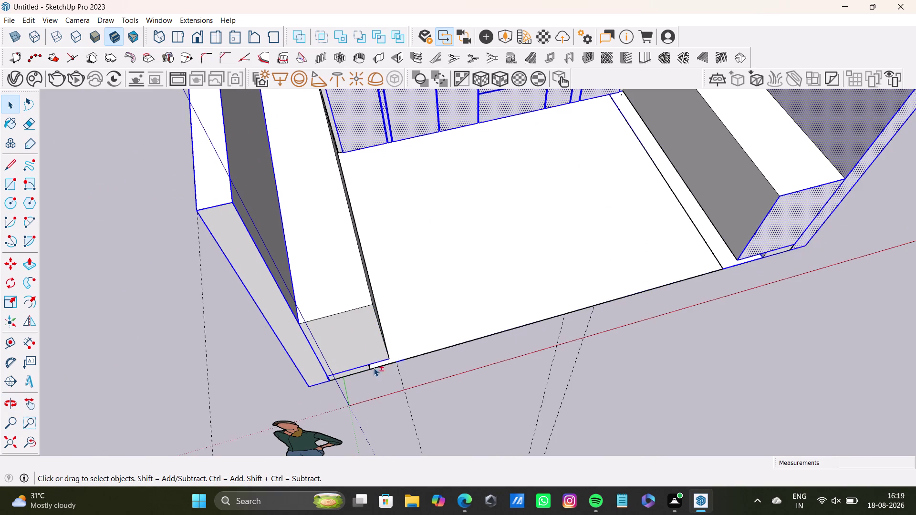
click(363, 364)
click(326, 375)
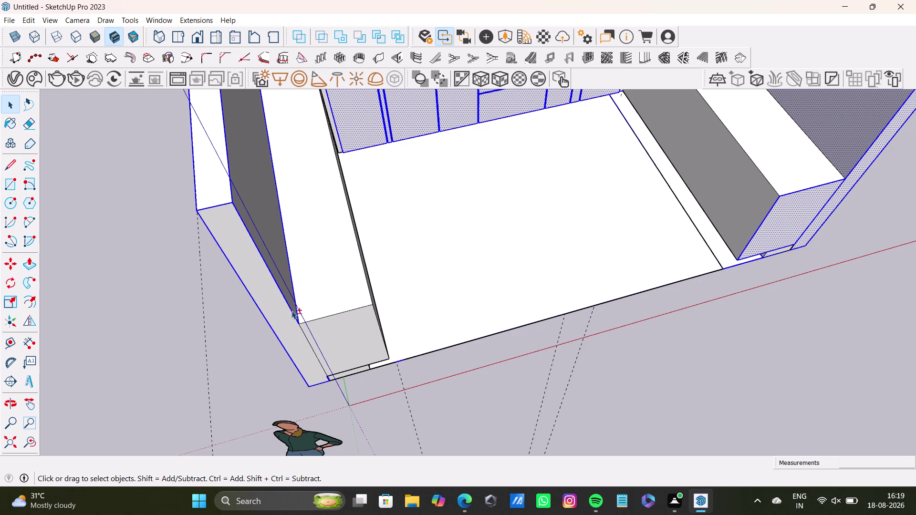
Deselect the left panel's vertical inner edge and upper edges.
click(291, 310)
click(233, 193)
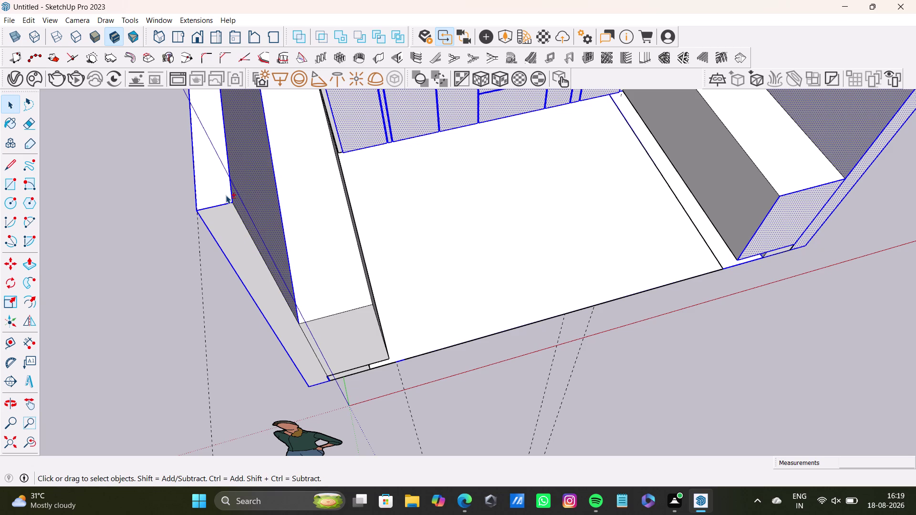
click(230, 196)
click(194, 206)
click(200, 208)
click(195, 208)
click(213, 244)
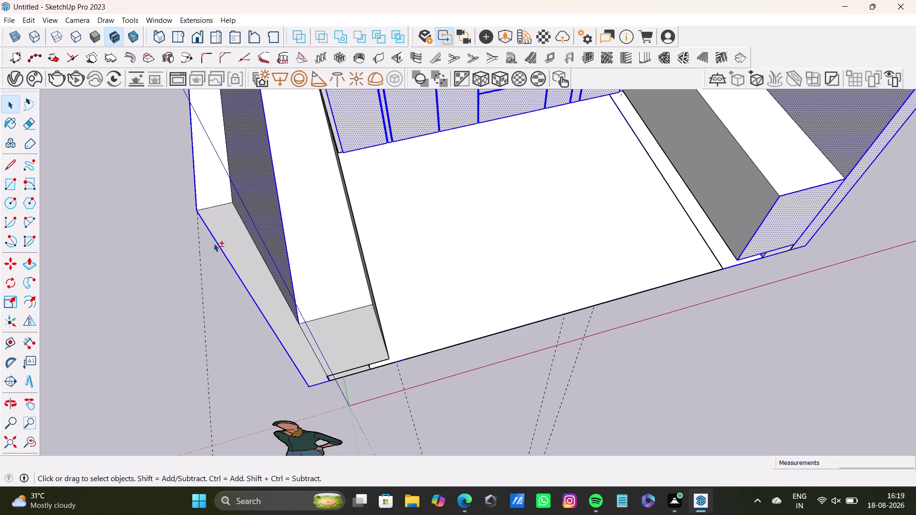
Deselect the panel's outer bottom and corner edges and its dark inner face.
click(221, 249)
click(195, 199)
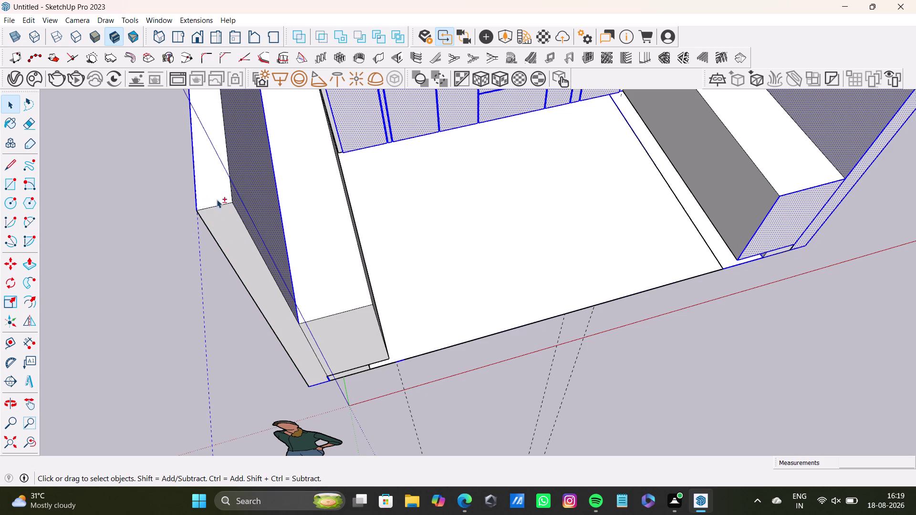
click(194, 201)
click(264, 191)
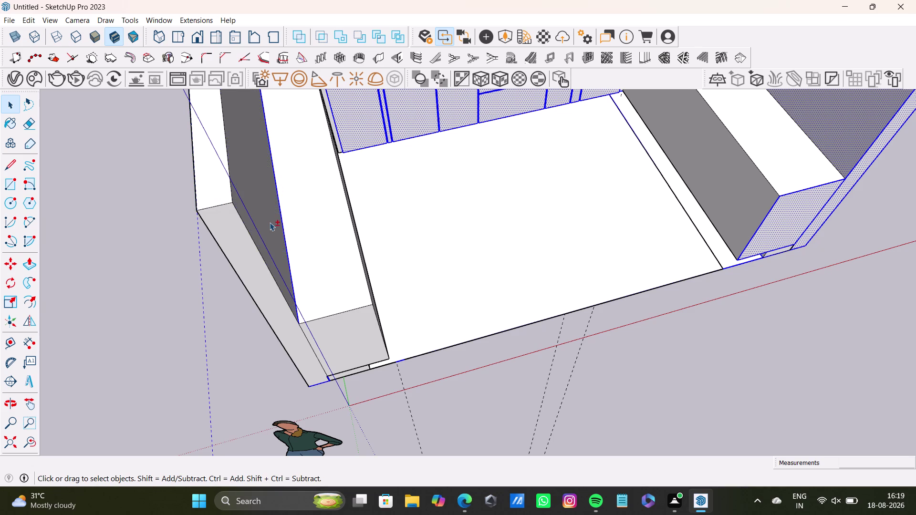
scroll(down, 3)
scroll(up, 3)
click(260, 243)
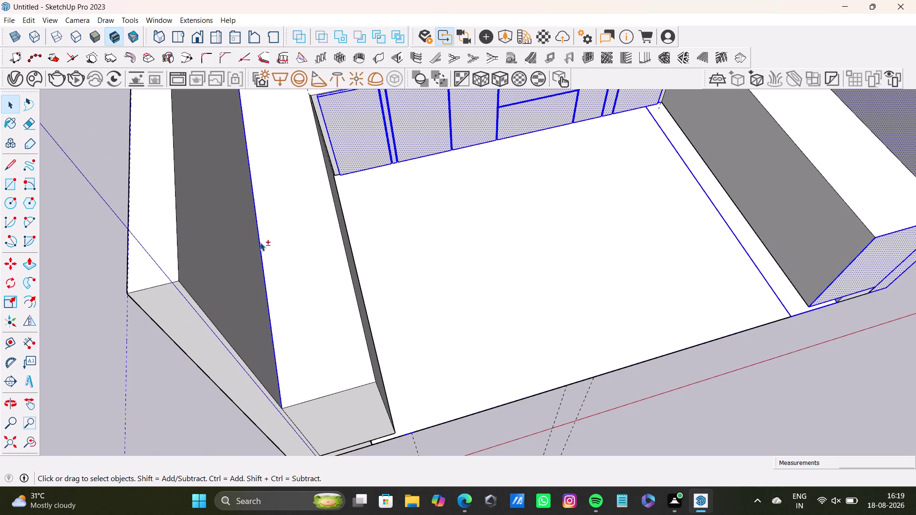
Orbit to the back wall and deselect its inner face.
scroll(down, 3)
middle_drag(268, 165, 266, 302)
scroll(up, 3)
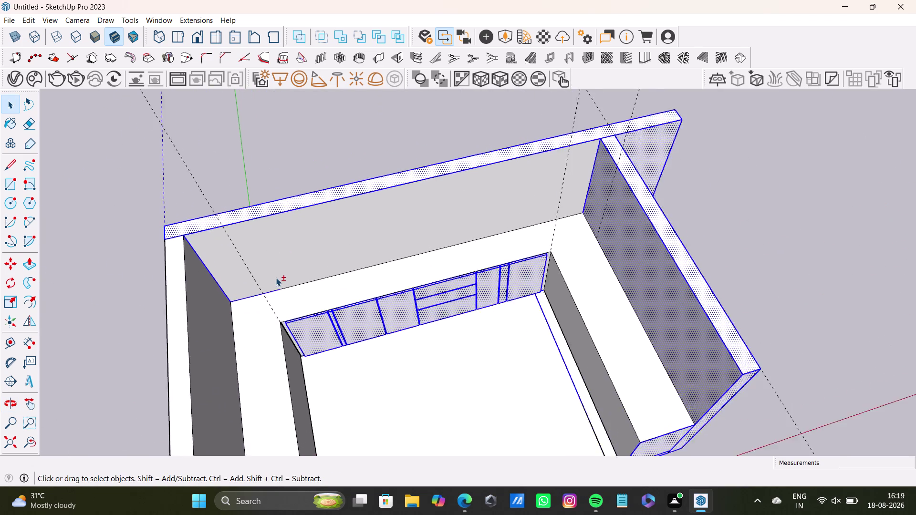
scroll(up, 3)
click(233, 312)
click(234, 318)
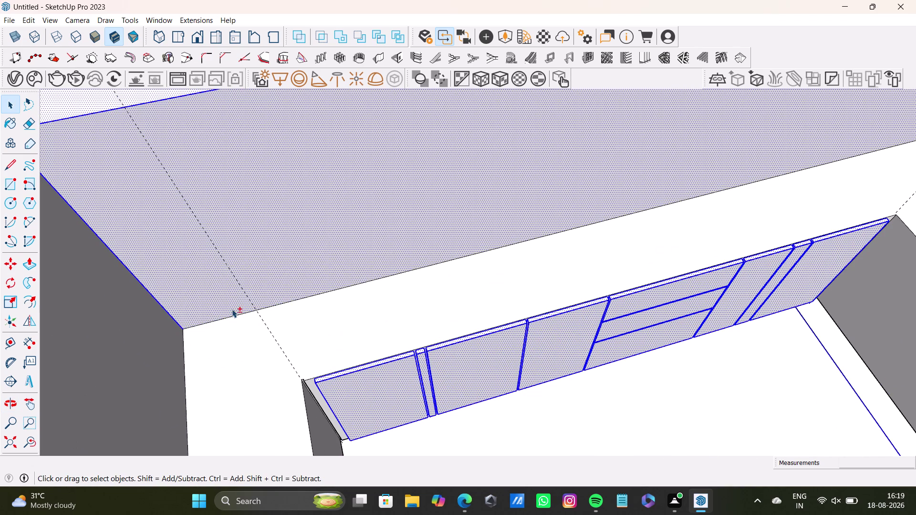
click(232, 302)
click(152, 300)
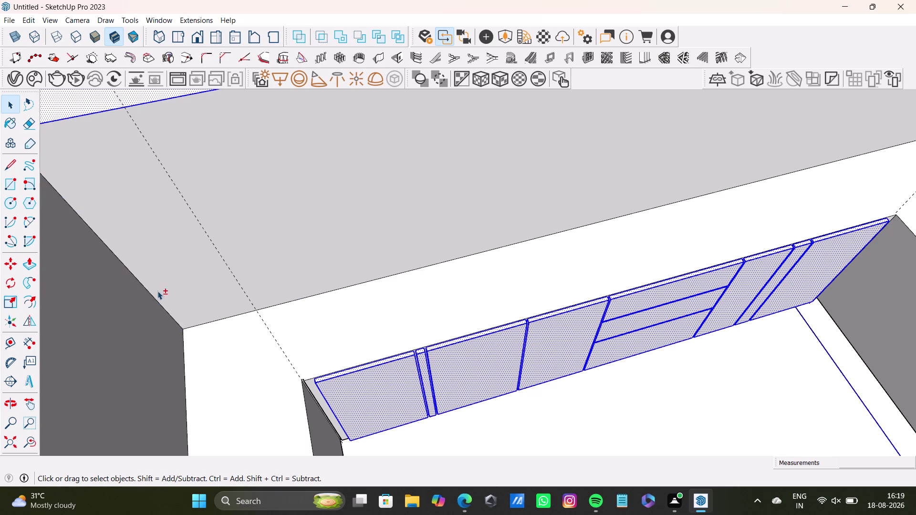
scroll(down, 3)
scroll(up, 3)
Deselect the back wall's top strip with its front and short end edges.
click(103, 228)
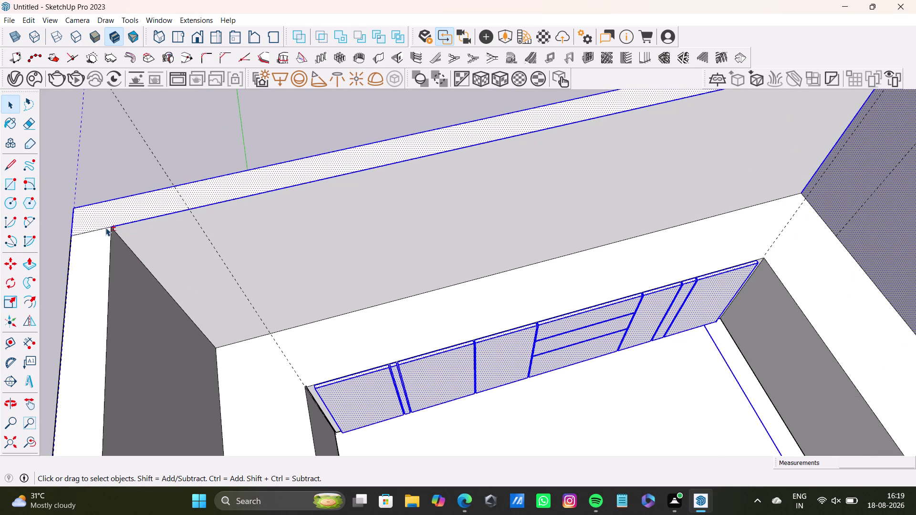
click(129, 196)
click(151, 209)
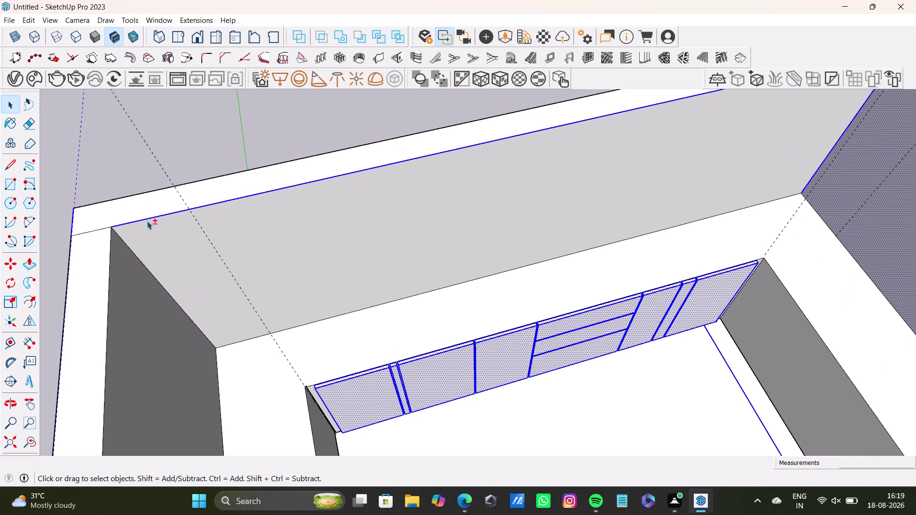
click(147, 221)
click(70, 223)
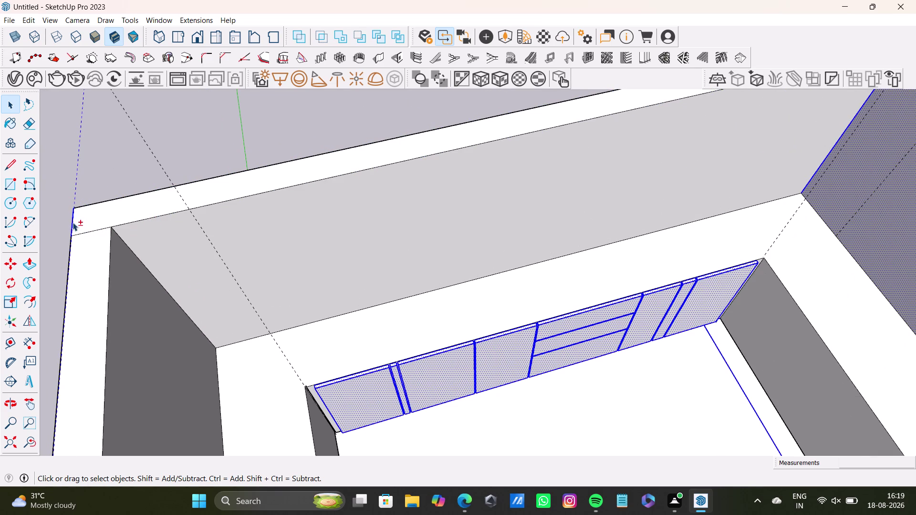
click(72, 223)
double_click(73, 223)
click(73, 222)
scroll(up, 3)
click(50, 230)
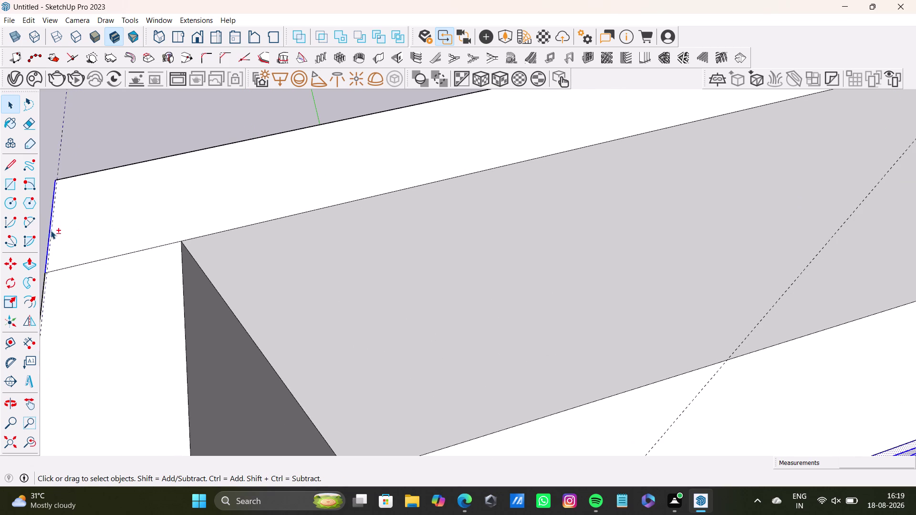
Deselect the back wall's vertical corner edge.
click(45, 230)
click(49, 233)
scroll(up, 3)
scroll(down, 3)
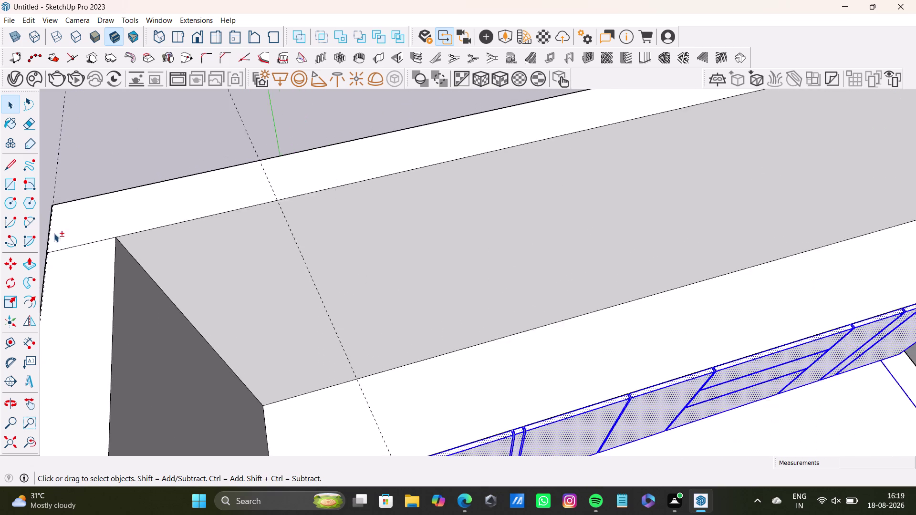
scroll(down, 3)
middle_drag(309, 224, 190, 173)
scroll(up, 3)
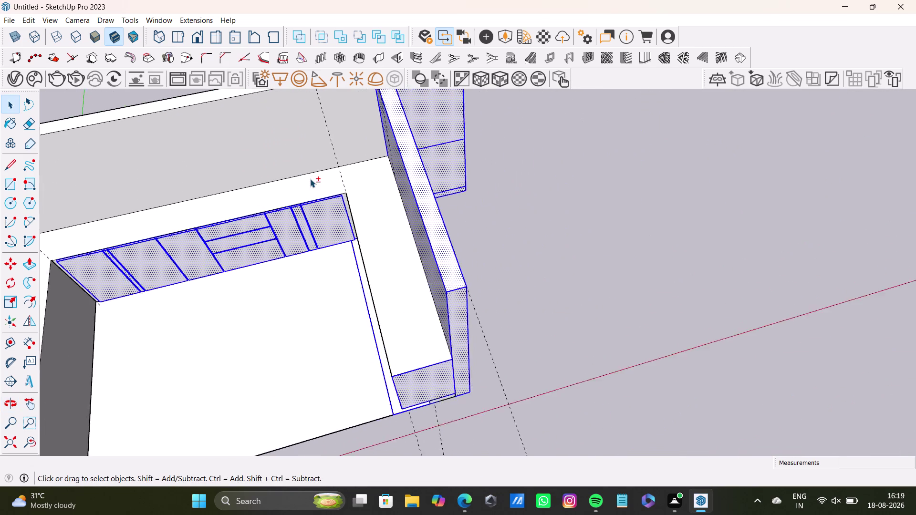
Orbit to the right cabinet block and deselect its top face.
scroll(up, 3)
middle_drag(329, 179, 286, 216)
click(386, 224)
middle_drag(396, 276, 520, 258)
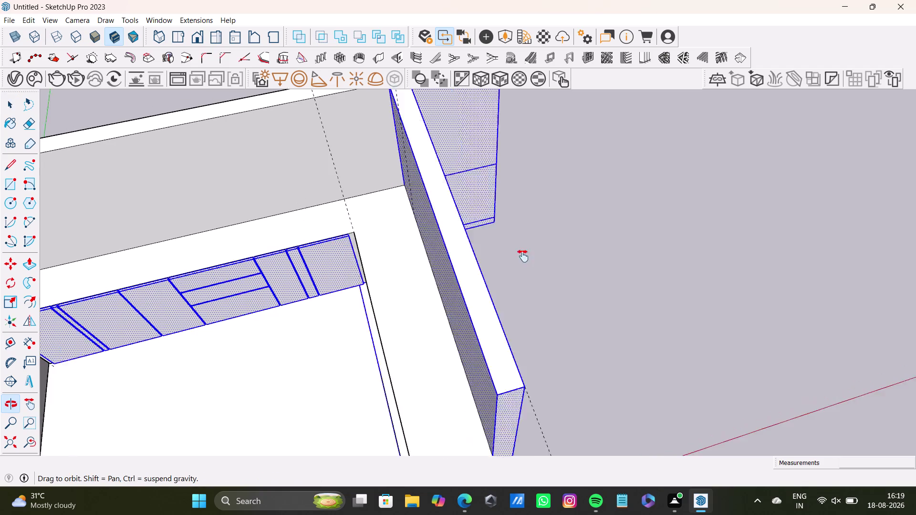
middle_drag(520, 258, 447, 264)
middle_drag(439, 281, 524, 232)
middle_drag(488, 336, 487, 179)
click(527, 280)
click(507, 311)
click(562, 278)
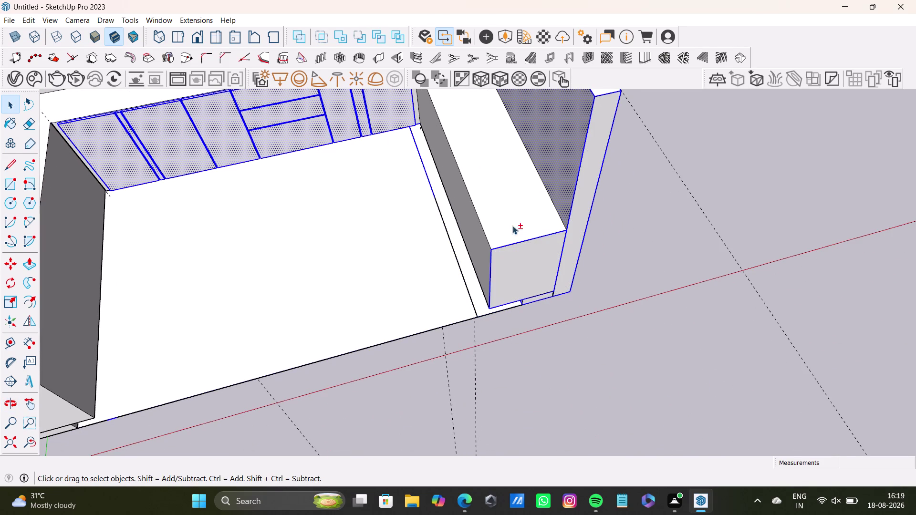
scroll(up, 3)
Deselect the block's front face, its top edge and the small strip below.
click(520, 219)
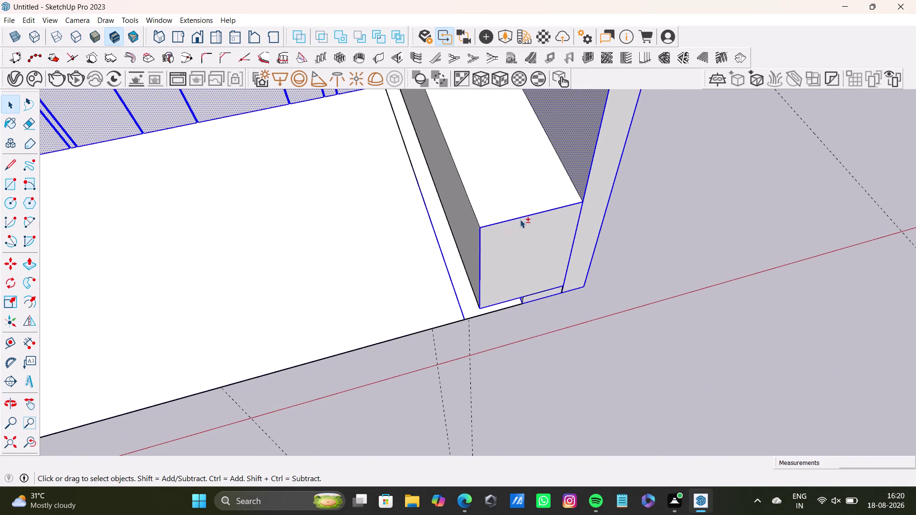
click(481, 254)
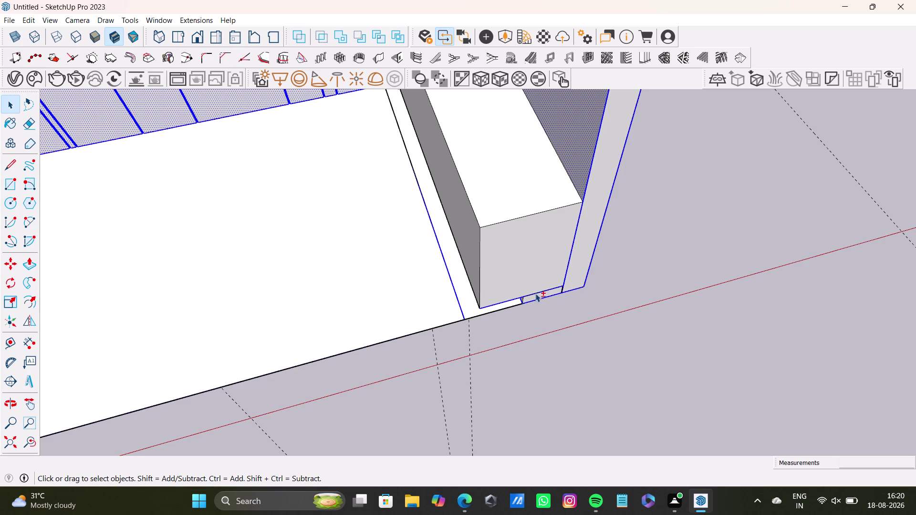
click(535, 293)
click(568, 276)
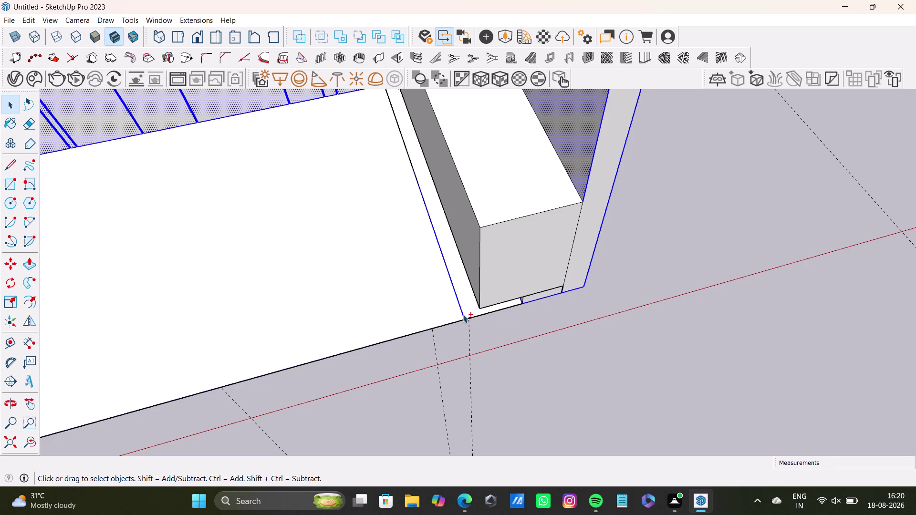
Deselect the floor-side long edge and the right wall's bottom corner and vertical edges.
click(463, 314)
click(541, 300)
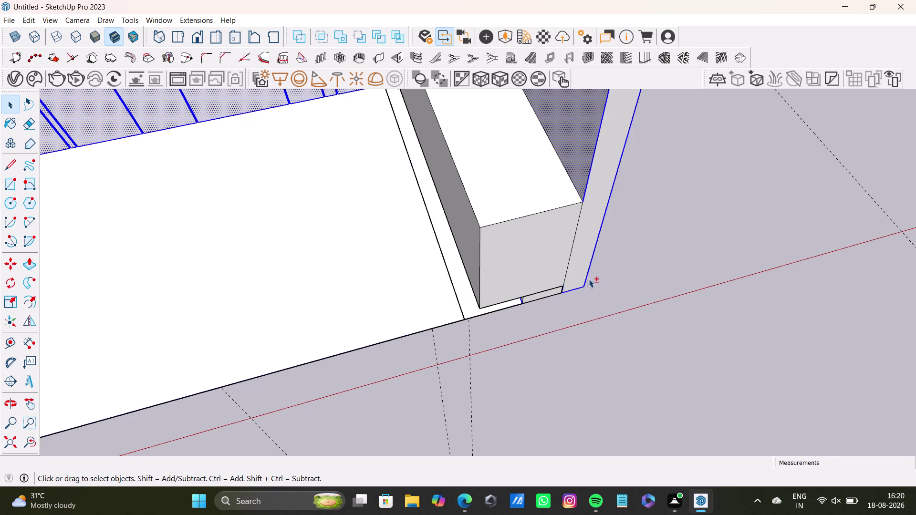
click(583, 284)
click(579, 289)
click(588, 188)
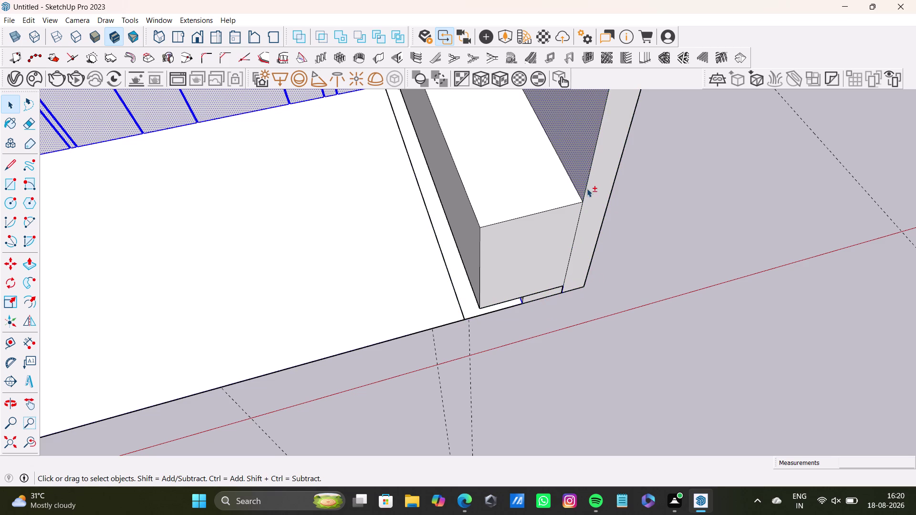
click(581, 180)
scroll(down, 3)
middle_drag(403, 151, 397, 334)
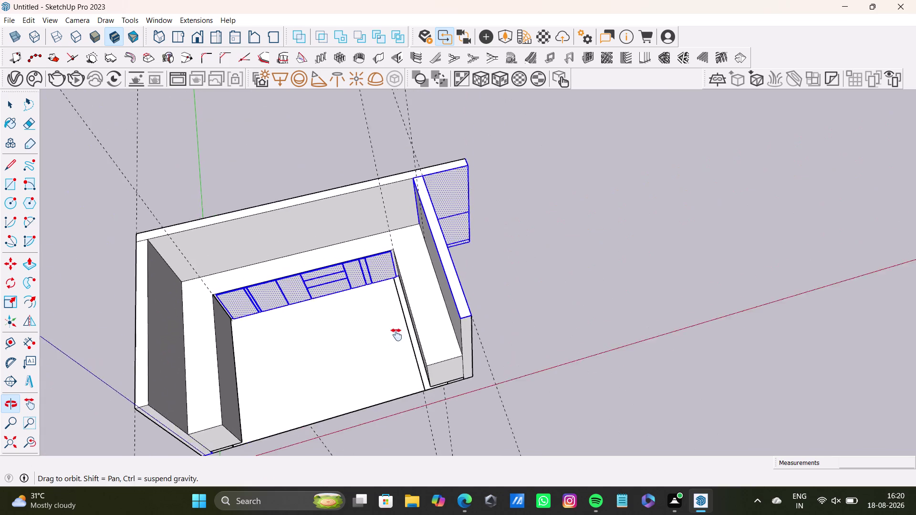
middle_drag(397, 334, 396, 335)
scroll(up, 3)
click(424, 234)
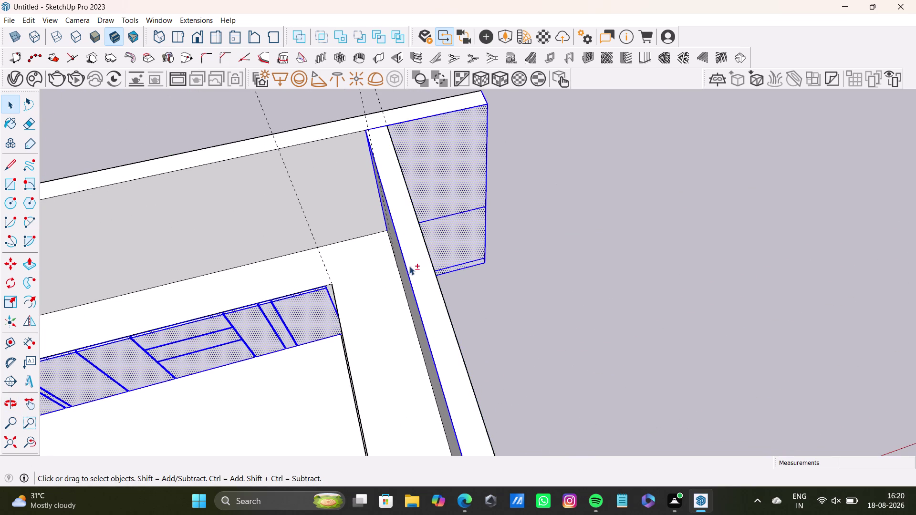
click(406, 268)
click(453, 163)
click(460, 246)
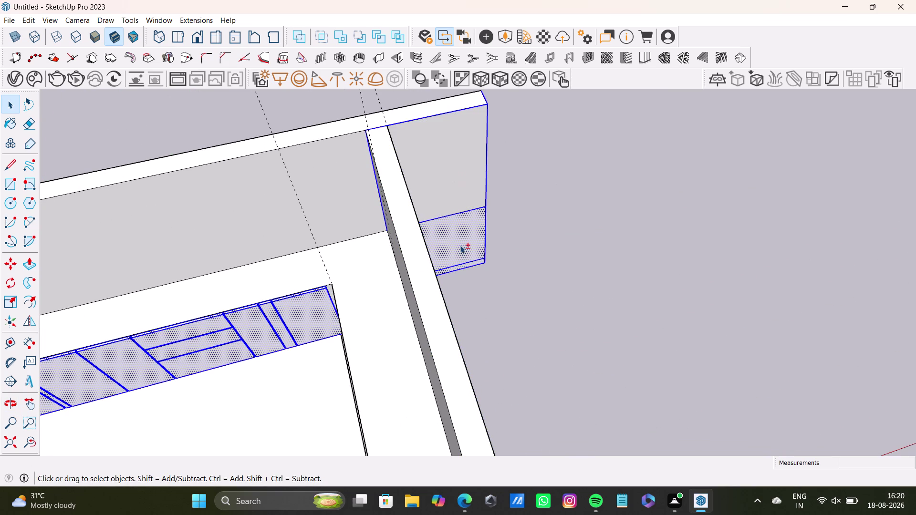
click(472, 266)
click(474, 263)
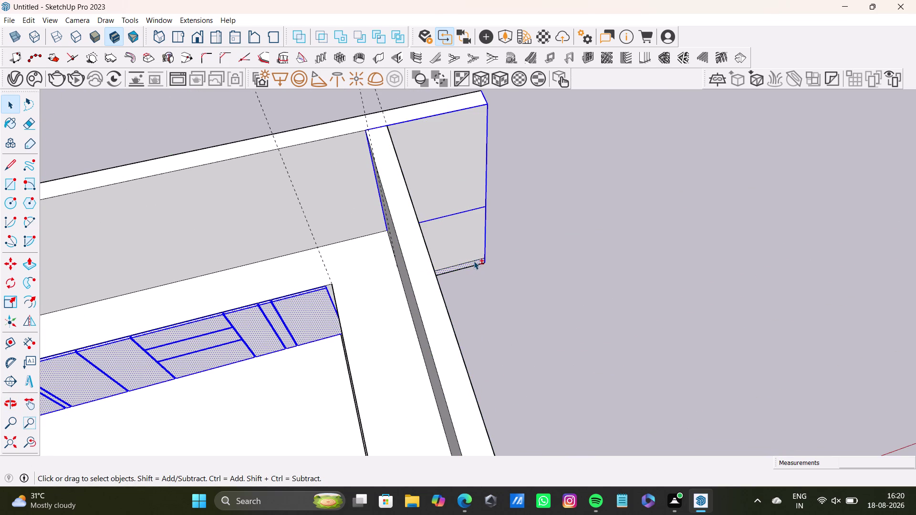
scroll(up, 3)
click(458, 272)
scroll(down, 3)
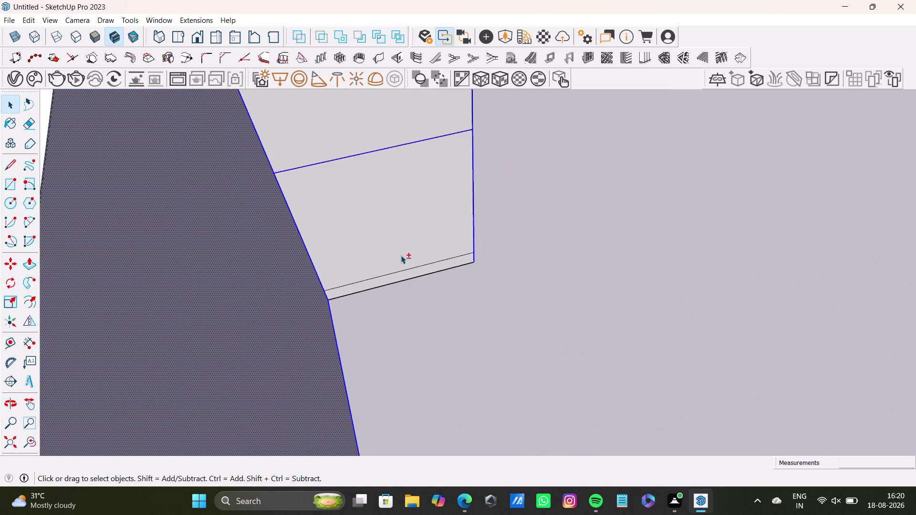
scroll(down, 3)
click(309, 251)
click(357, 196)
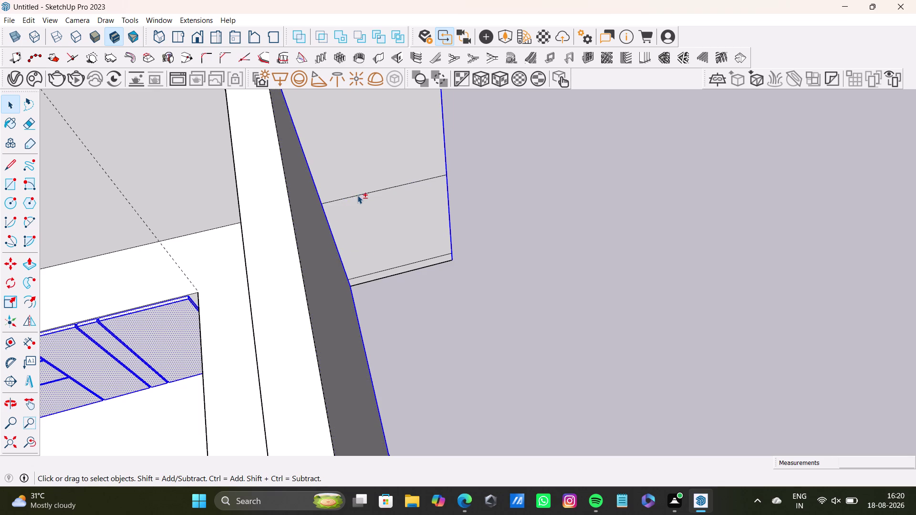
click(317, 195)
click(446, 171)
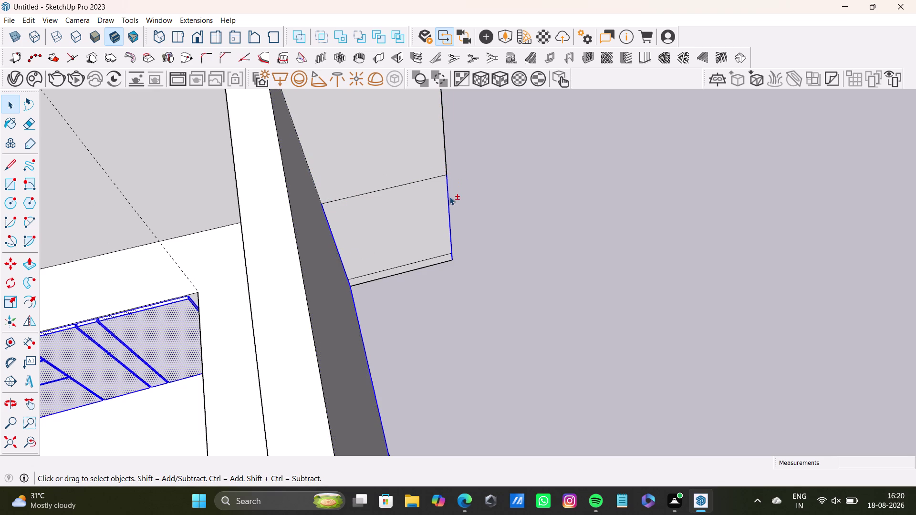
click(450, 198)
click(347, 267)
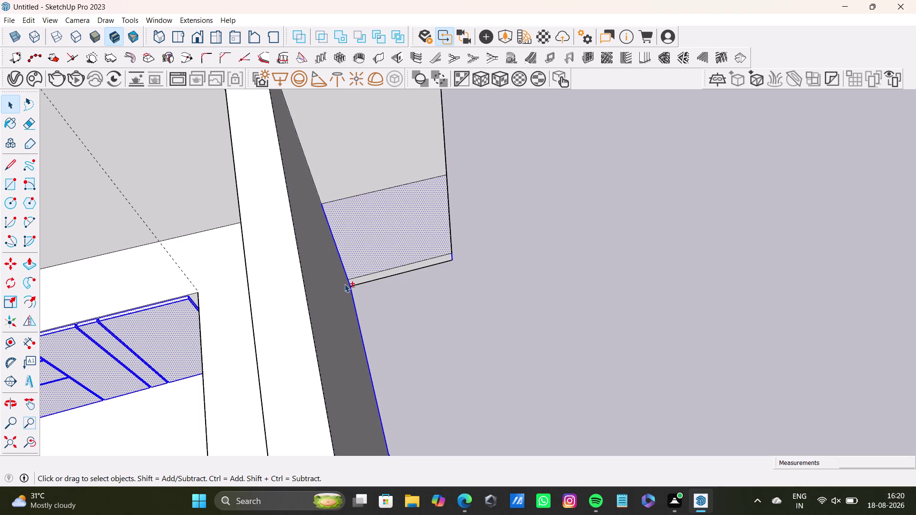
click(357, 249)
click(344, 271)
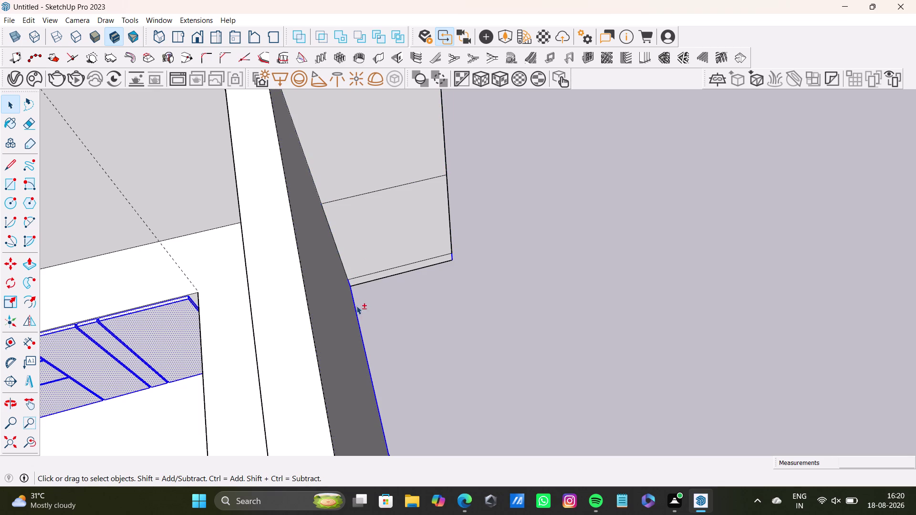
click(355, 312)
click(362, 327)
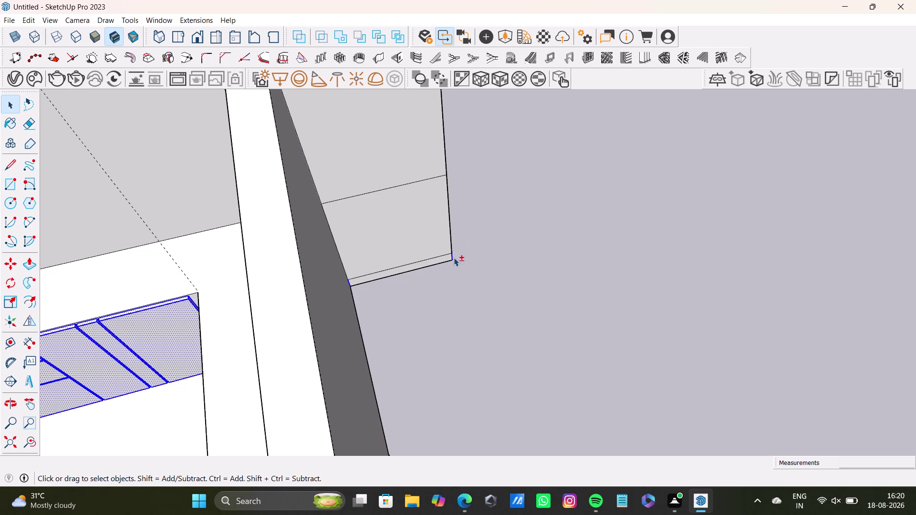
click(451, 257)
click(350, 283)
scroll(down, 3)
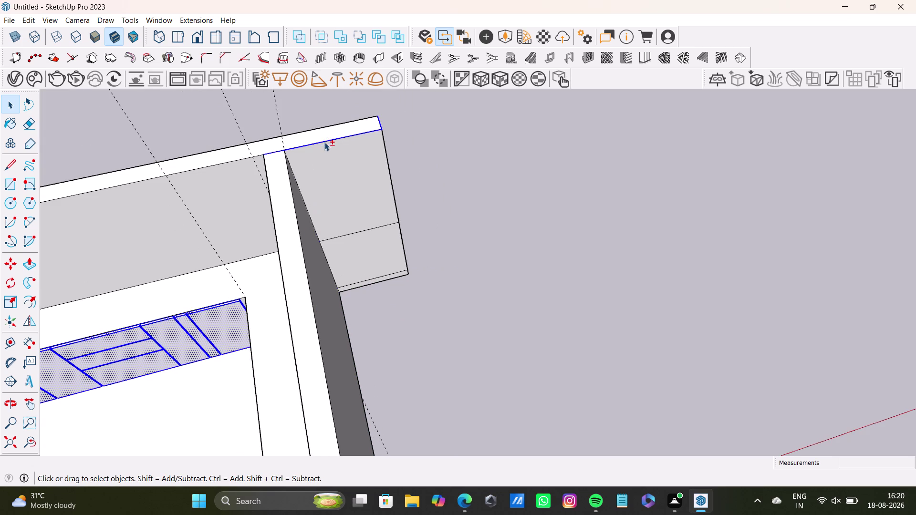
click(325, 143)
click(276, 151)
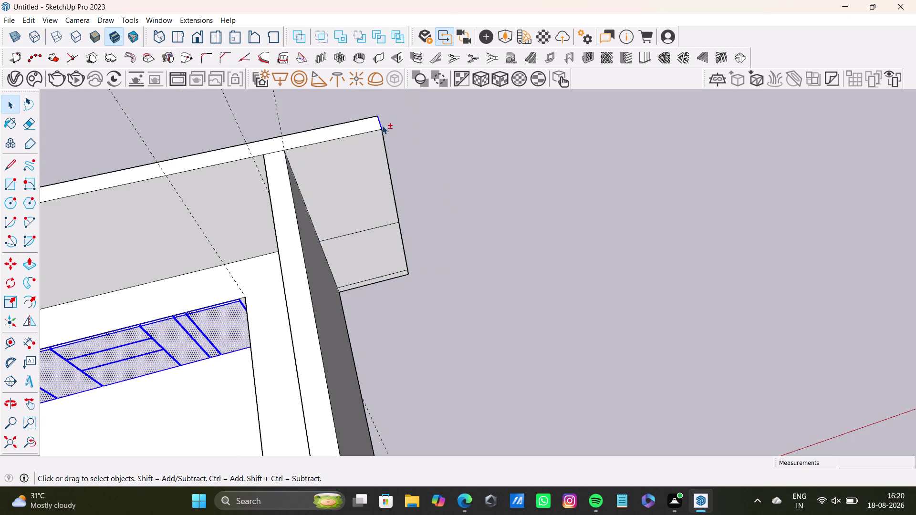
click(380, 124)
scroll(down, 3)
middle_drag(249, 254, 343, 172)
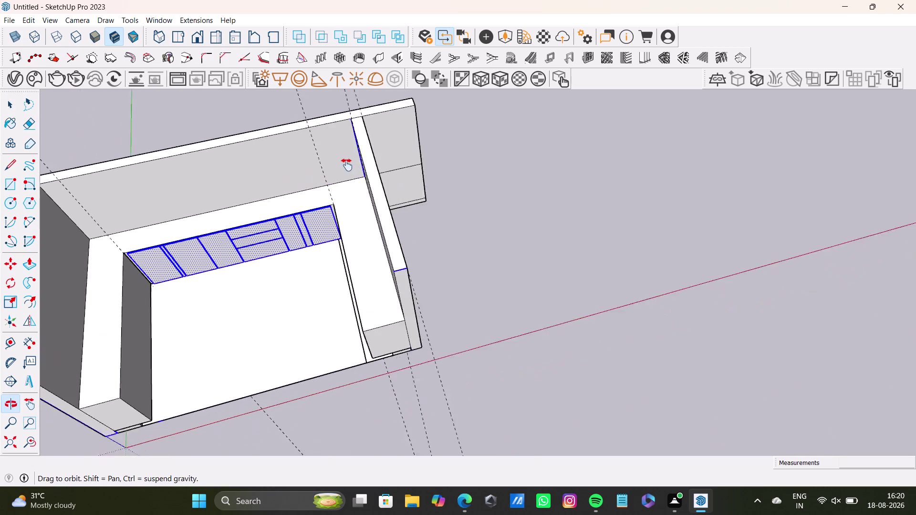
middle_drag(343, 173, 347, 165)
scroll(up, 3)
click(420, 244)
scroll(up, 3)
middle_drag(311, 206, 310, 234)
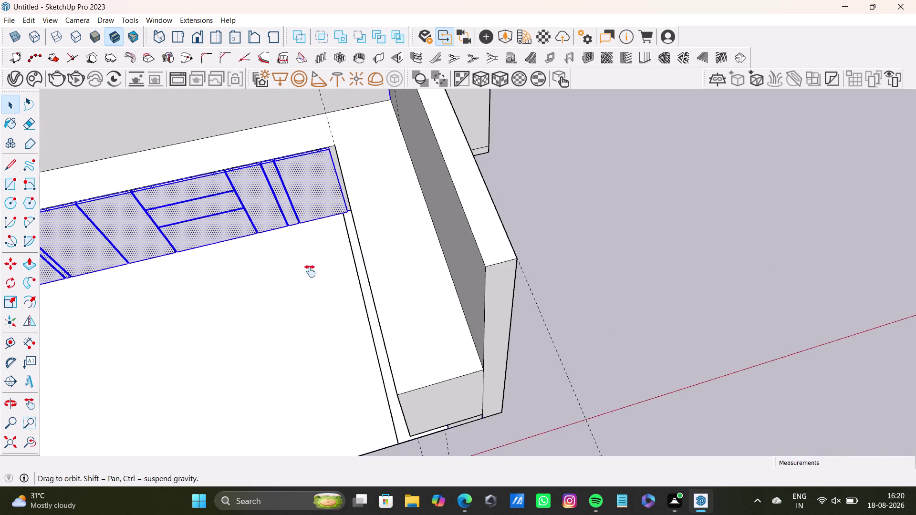
middle_drag(310, 234, 308, 357)
middle_drag(323, 333, 431, 271)
click(498, 169)
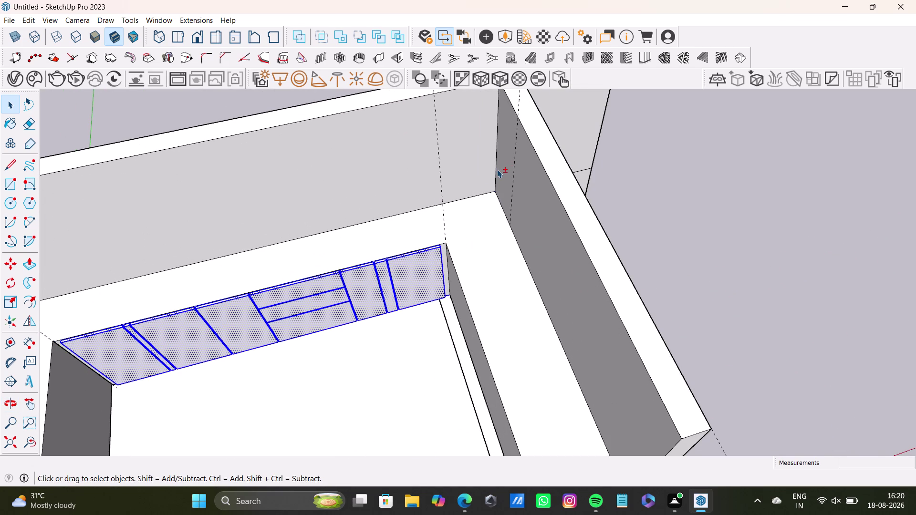
scroll(down, 3)
middle_drag(486, 249, 531, 139)
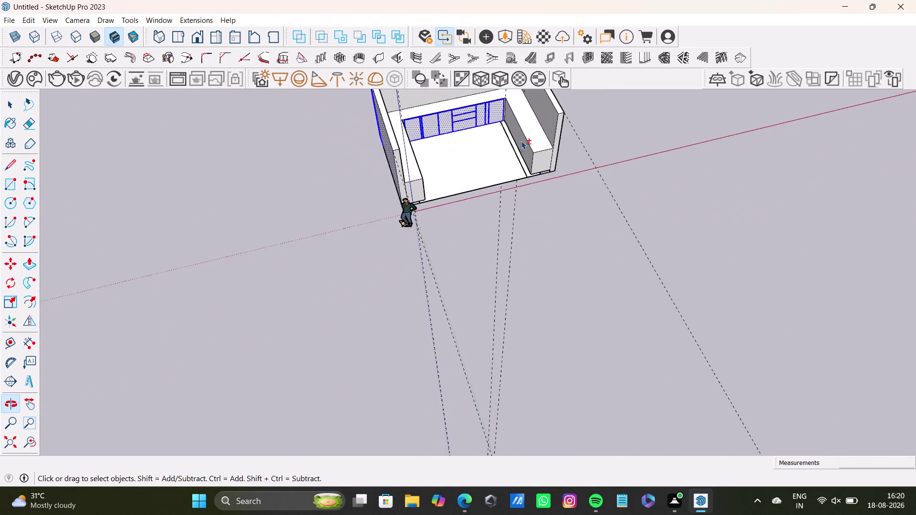
middle_drag(518, 142, 463, 252)
middle_drag(397, 272, 644, 123)
middle_drag(392, 279, 436, 253)
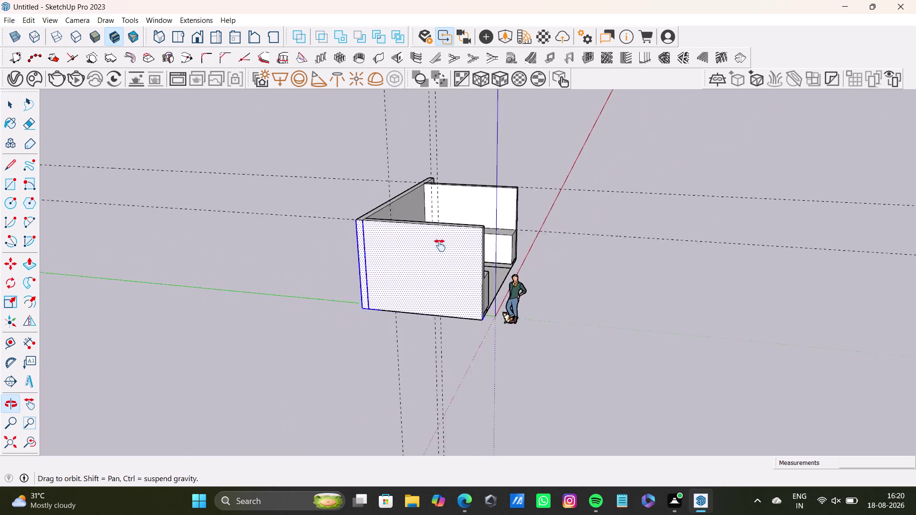
middle_drag(436, 254, 444, 238)
click(444, 237)
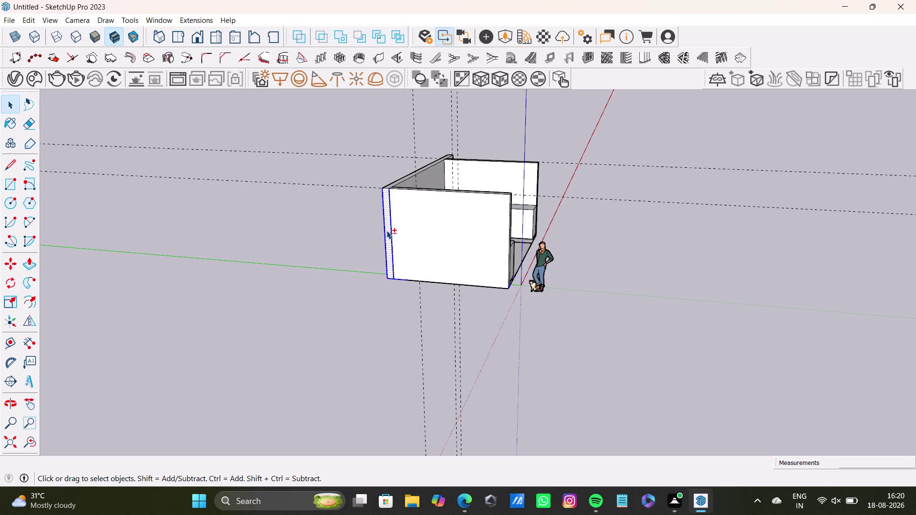
scroll(up, 3)
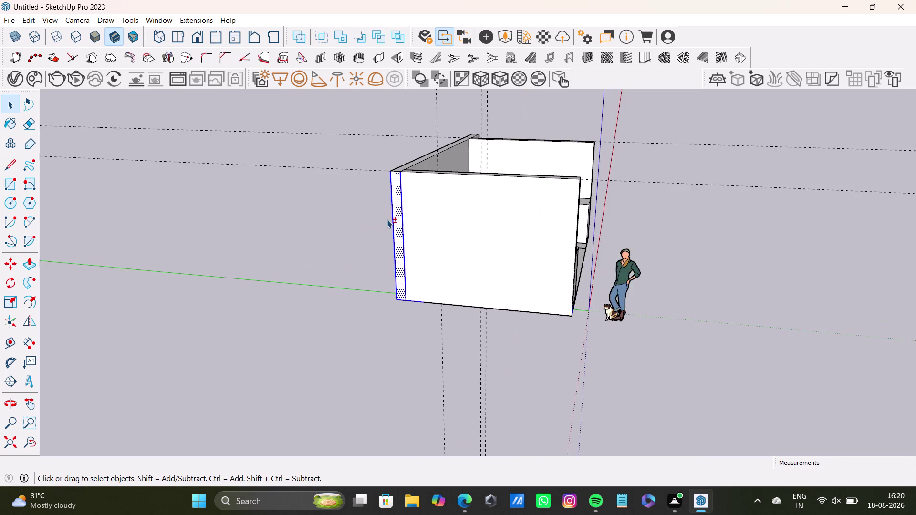
scroll(up, 3)
click(401, 233)
click(411, 240)
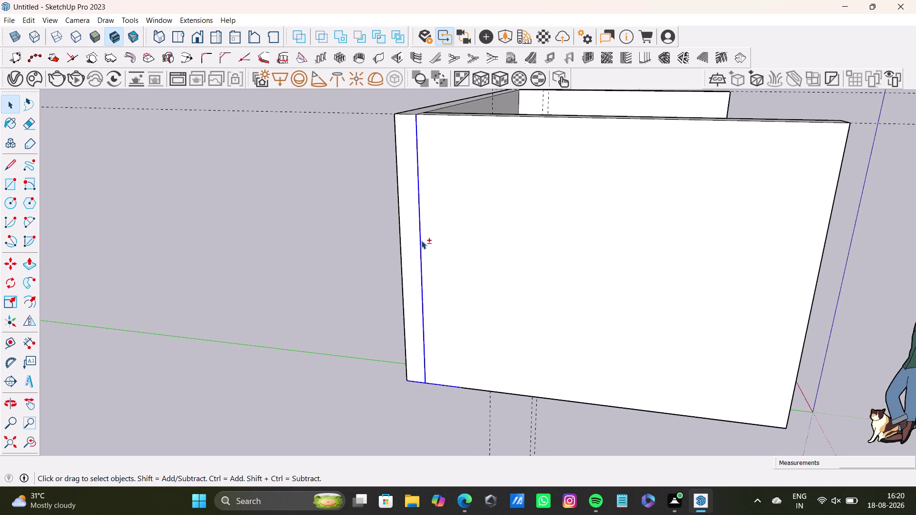
click(419, 242)
click(424, 255)
click(422, 256)
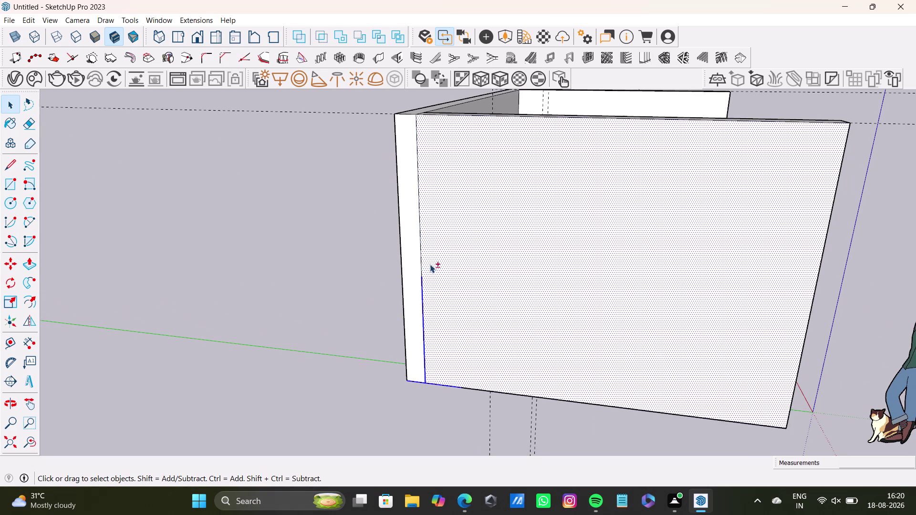
click(441, 293)
click(424, 345)
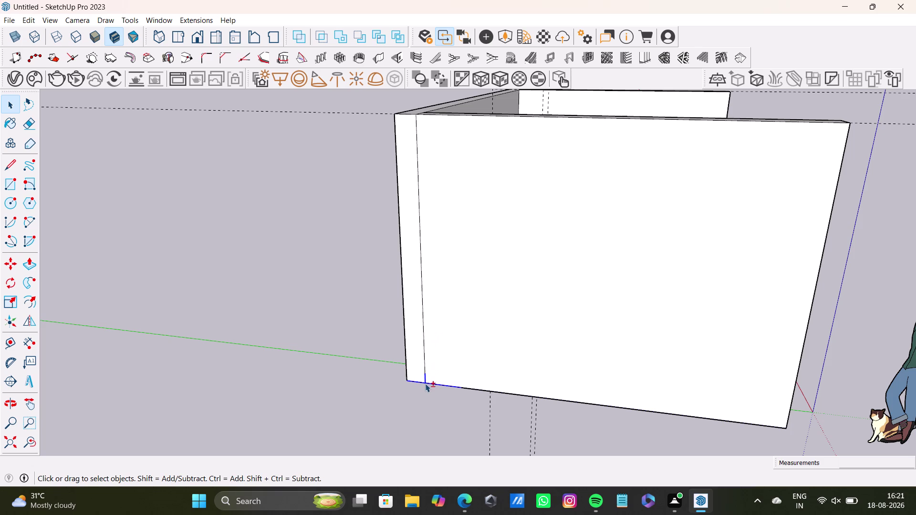
click(425, 384)
click(416, 381)
click(426, 378)
click(436, 384)
middle_drag(395, 360, 650, 372)
click(607, 315)
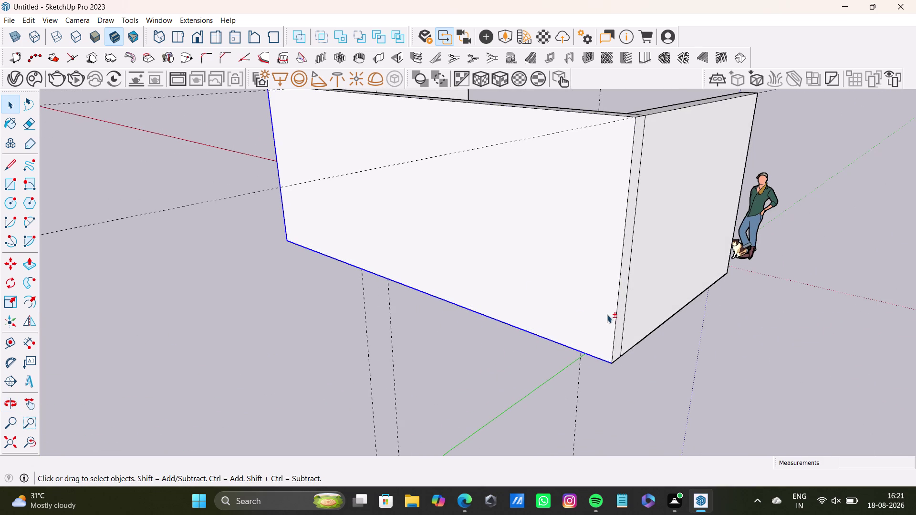
click(276, 148)
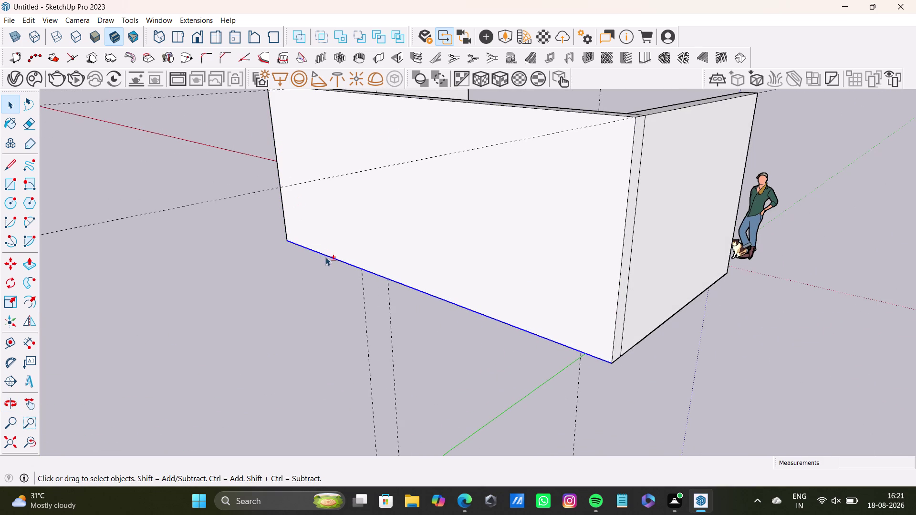
drag(327, 257, 332, 257)
click(336, 257)
middle_drag(651, 332, 210, 358)
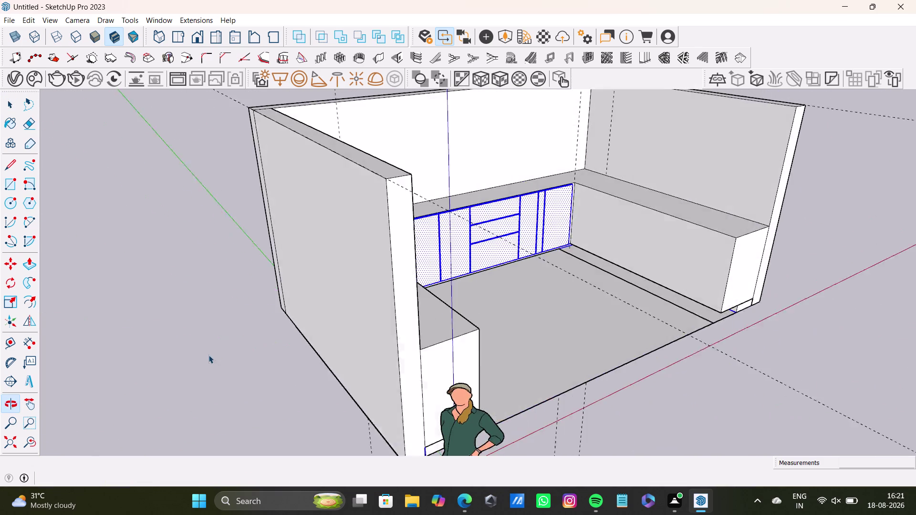
scroll(down, 3)
middle_drag(457, 315, 342, 418)
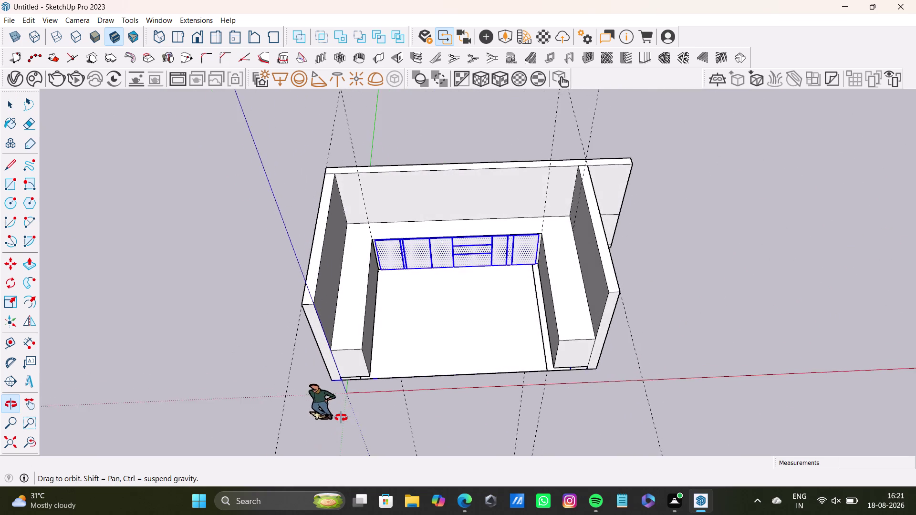
middle_drag(341, 418, 291, 16)
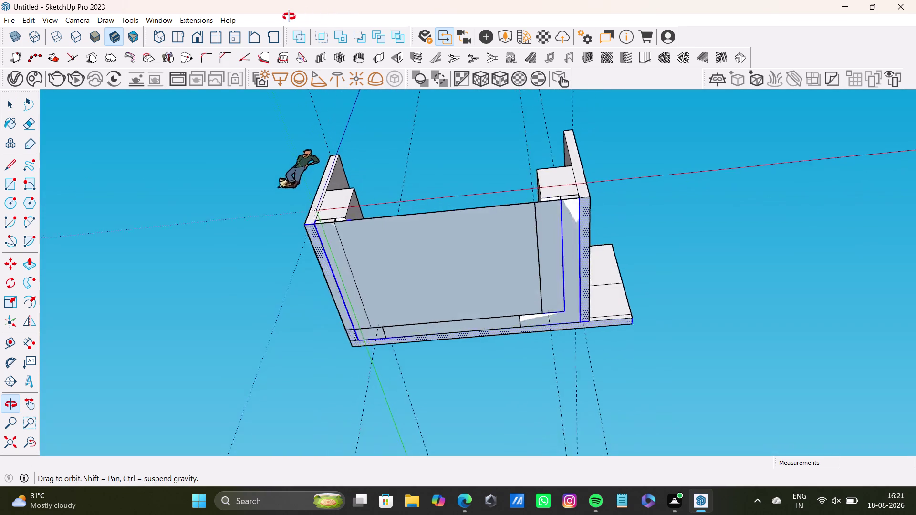
middle_drag(291, 16, 373, 312)
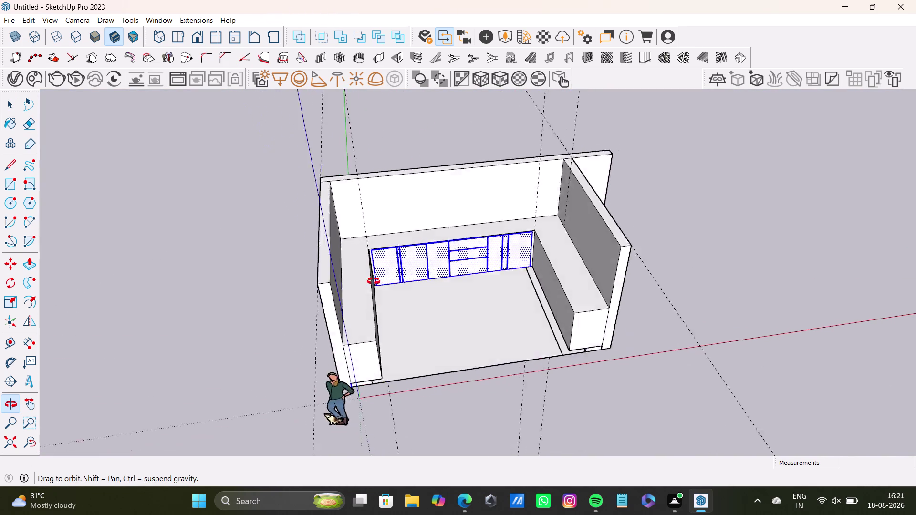
middle_drag(374, 311, 364, 100)
scroll(up, 3)
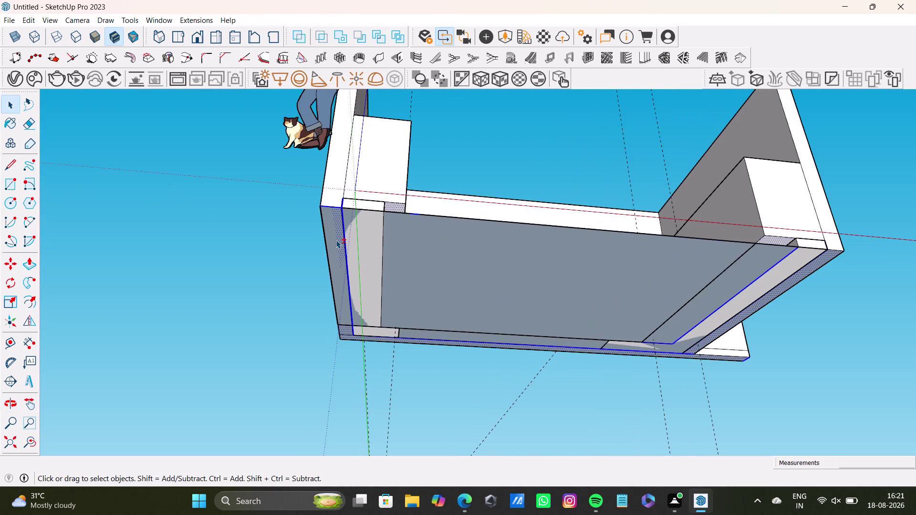
click(336, 234)
click(396, 208)
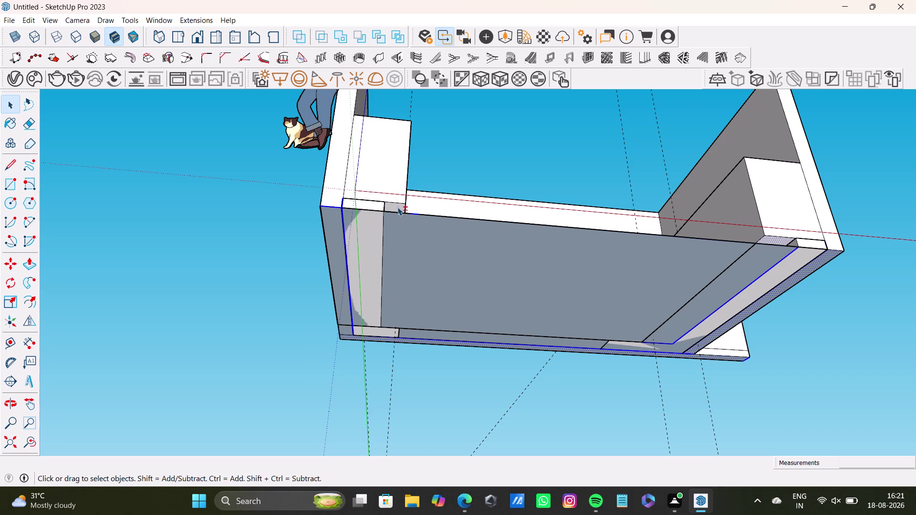
click(356, 339)
click(354, 321)
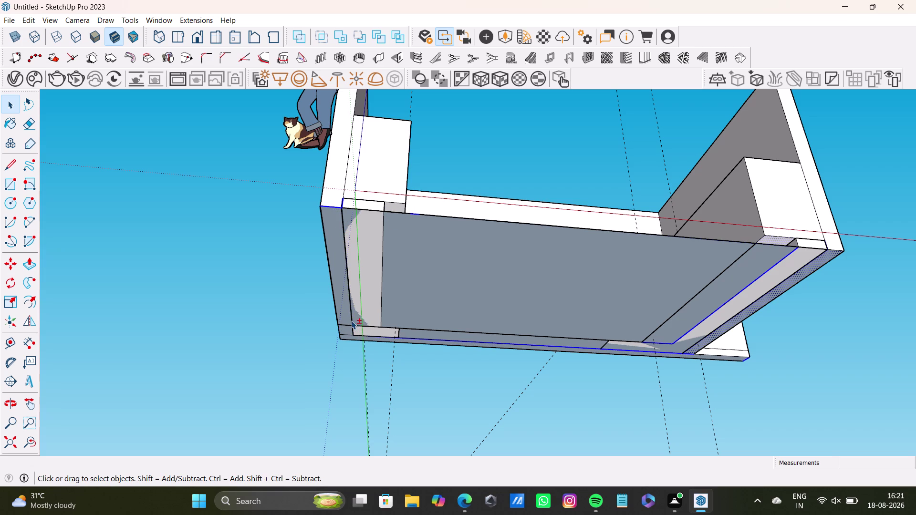
click(340, 208)
click(341, 203)
scroll(down, 3)
middle_drag(627, 254, 387, 207)
scroll(up, 3)
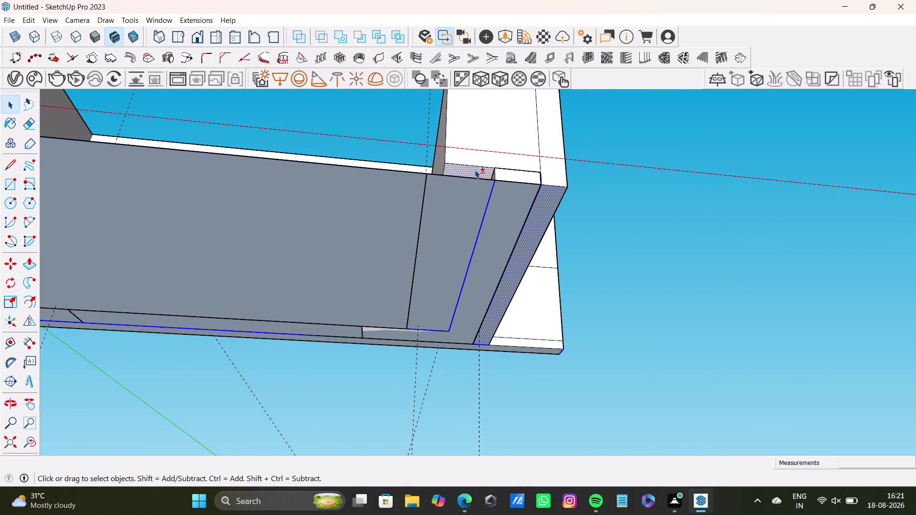
click(475, 170)
click(546, 212)
click(537, 198)
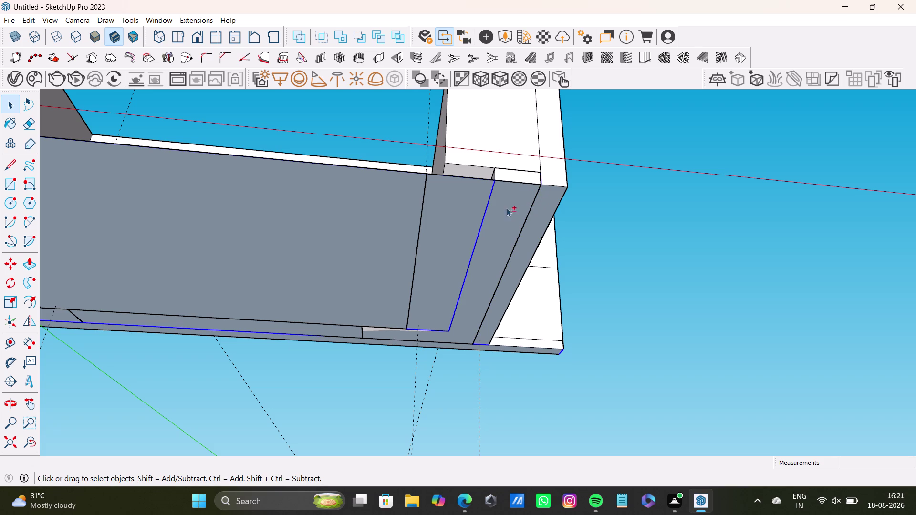
click(484, 218)
click(436, 332)
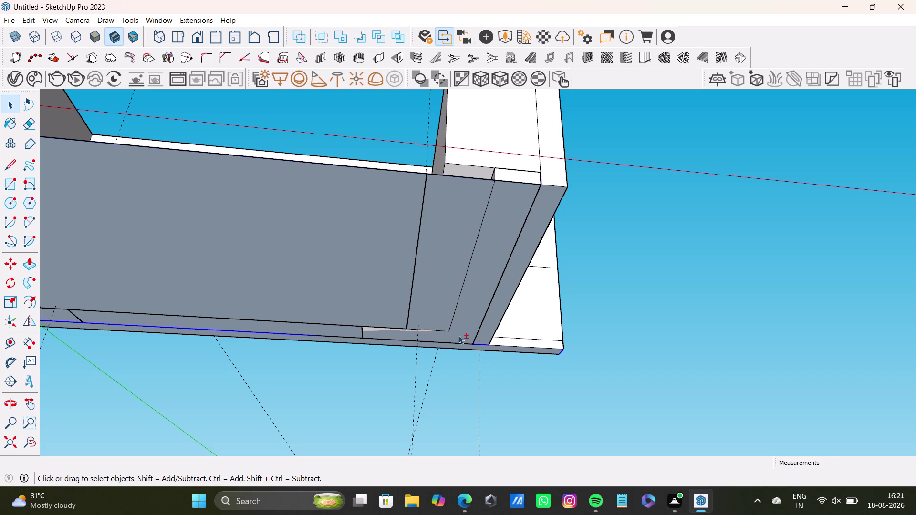
click(480, 344)
click(483, 344)
click(310, 336)
scroll(down, 3)
middle_drag(245, 316, 489, 290)
scroll(up, 3)
middle_drag(379, 287, 130, 268)
scroll(up, 3)
scroll(down, 3)
scroll(down, 3)
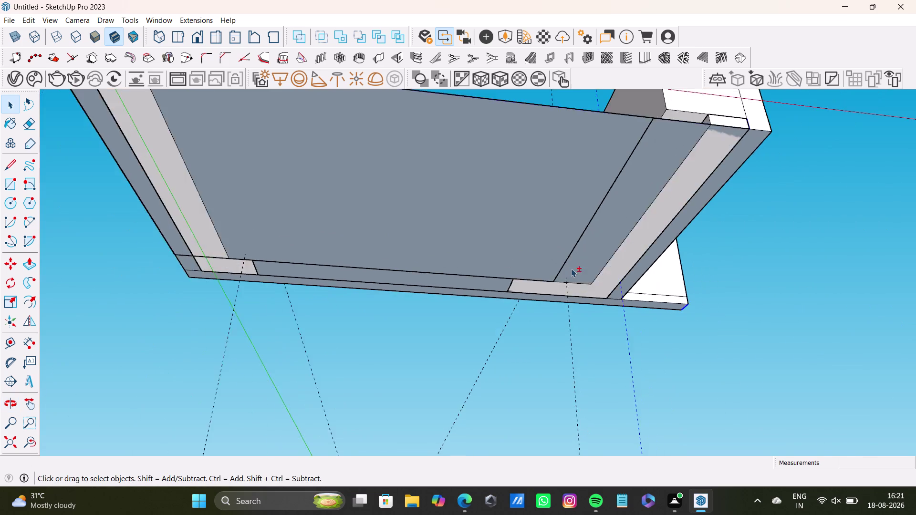
scroll(down, 3)
middle_drag(783, 312, 564, 289)
scroll(up, 3)
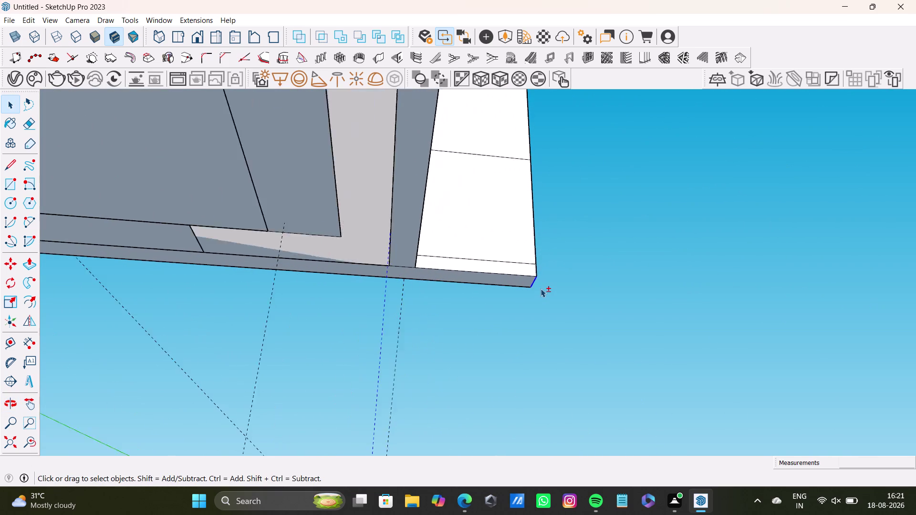
scroll(up, 3)
click(526, 279)
scroll(down, 3)
scroll(down, 3)
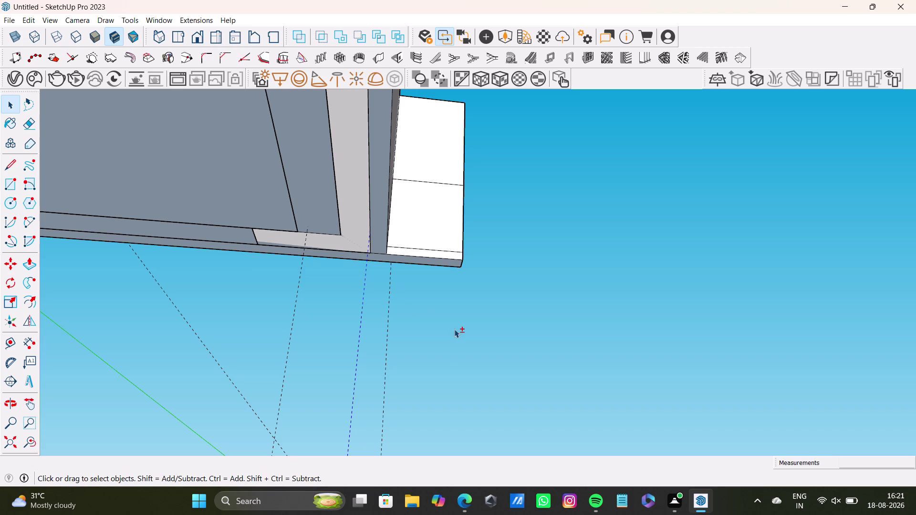
click(360, 339)
middle_drag(372, 167, 373, 394)
scroll(down, 3)
middle_drag(167, 260, 448, 253)
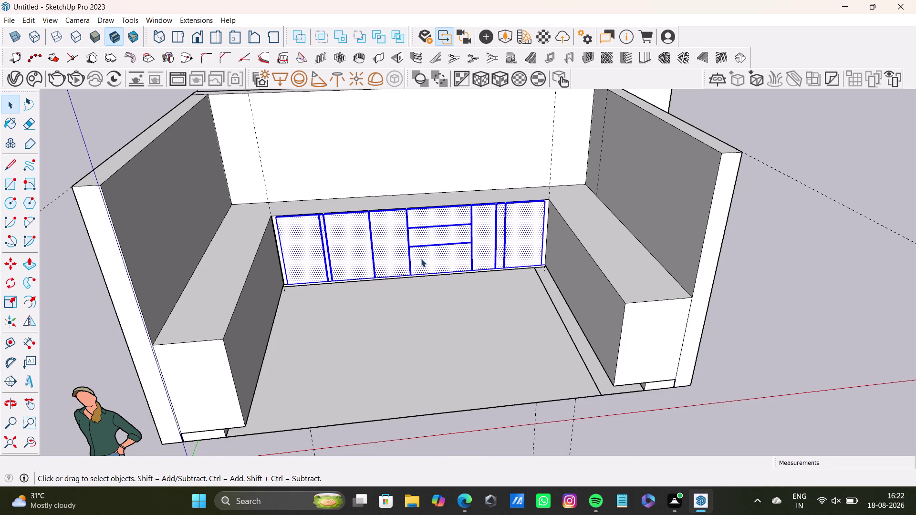
right_click(421, 259)
click(471, 288)
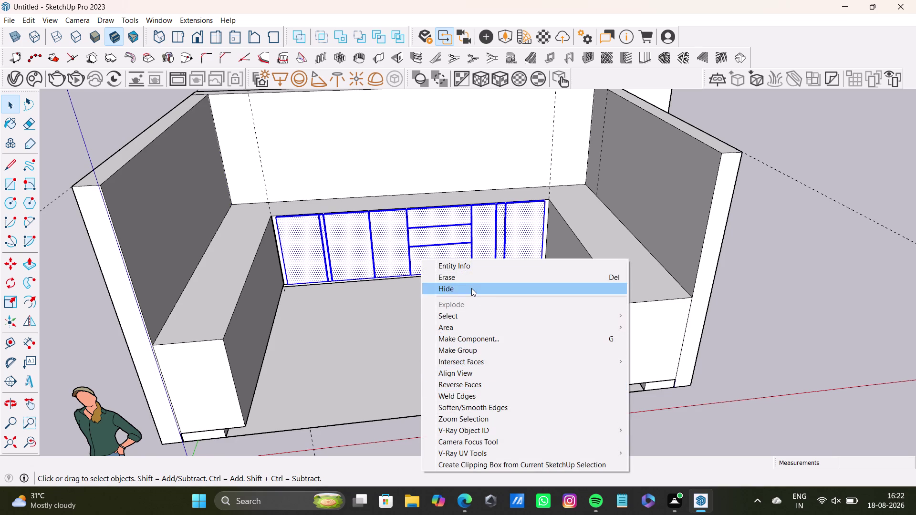
key(space)
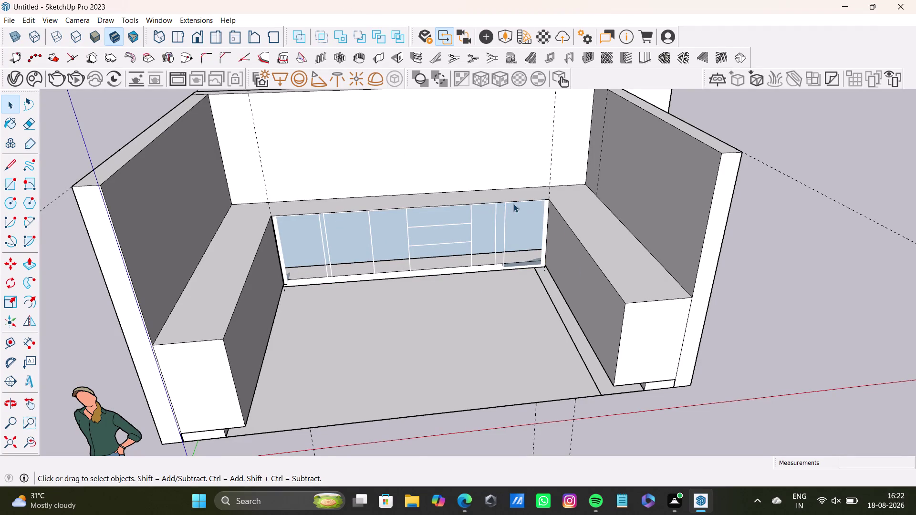
middle_drag(514, 203, 485, 305)
scroll(up, 3)
middle_drag(534, 197, 530, 69)
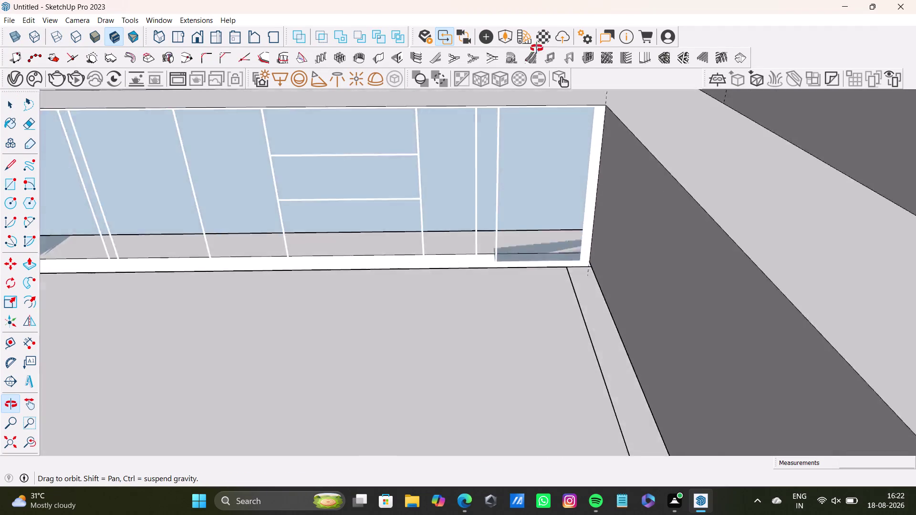
middle_drag(530, 69, 502, 220)
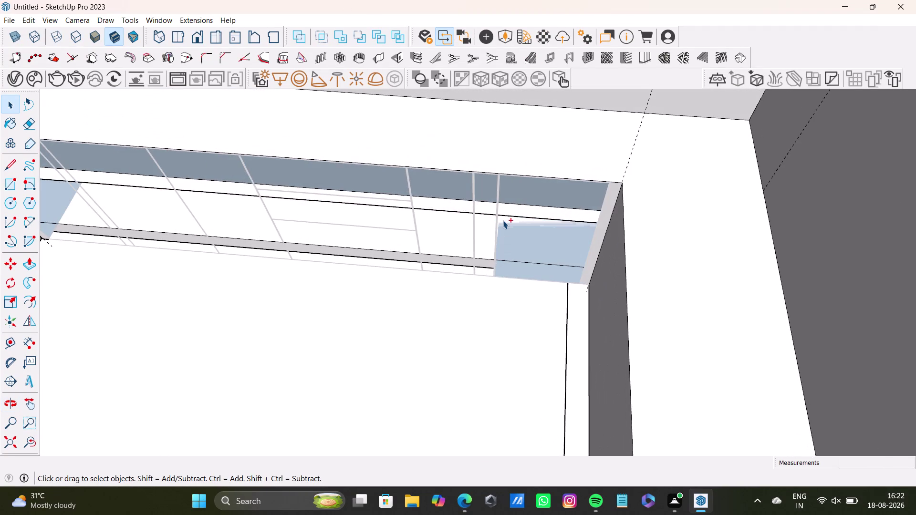
key(ctrl+z)
scroll(down, 3)
middle_drag(378, 239, 453, 194)
drag(155, 98, 622, 277)
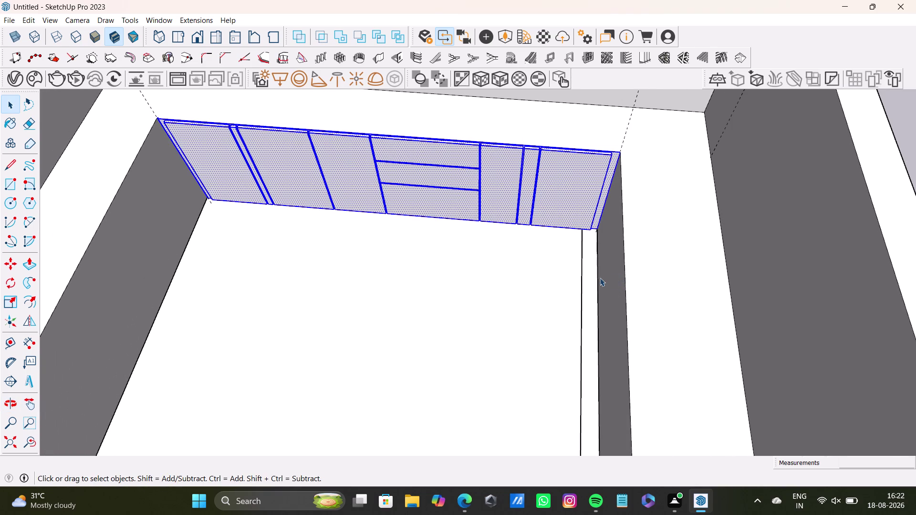
click(612, 178)
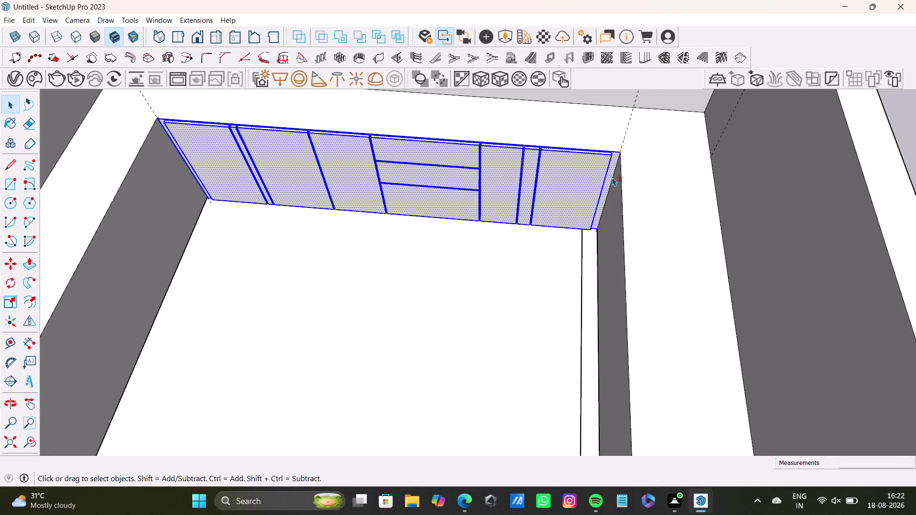
click(610, 177)
scroll(up, 3)
middle_drag(190, 131, 202, 171)
scroll(up, 3)
middle_drag(318, 152, 329, 81)
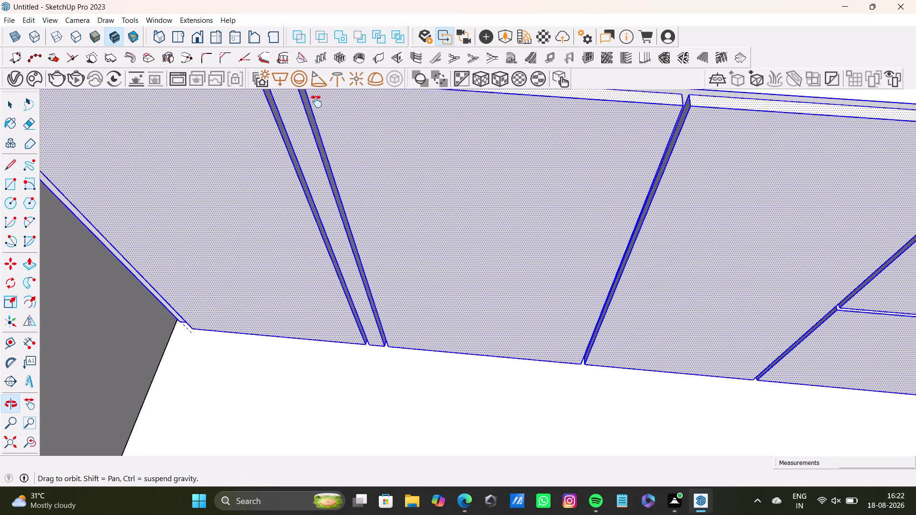
middle_drag(329, 81, 306, 219)
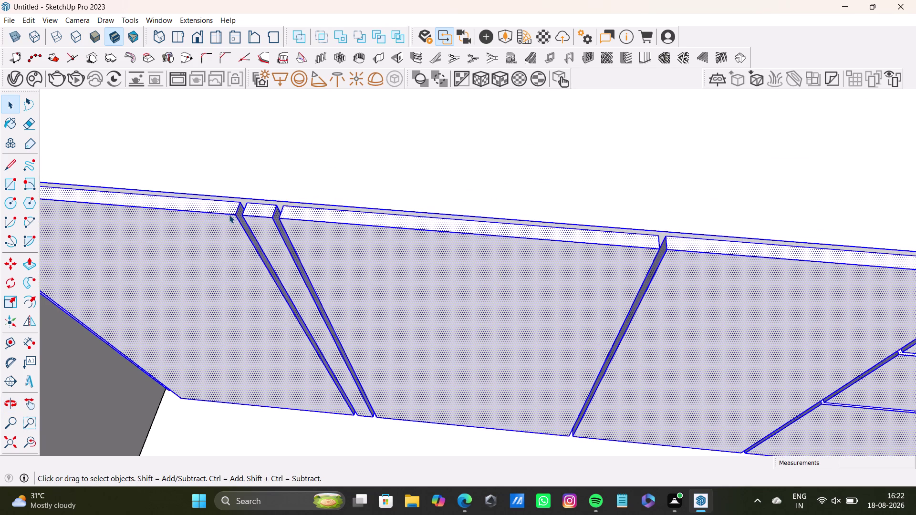
Start moving the shutters with M, then cancel the move.
key(m)
click(237, 216)
scroll(down, 3)
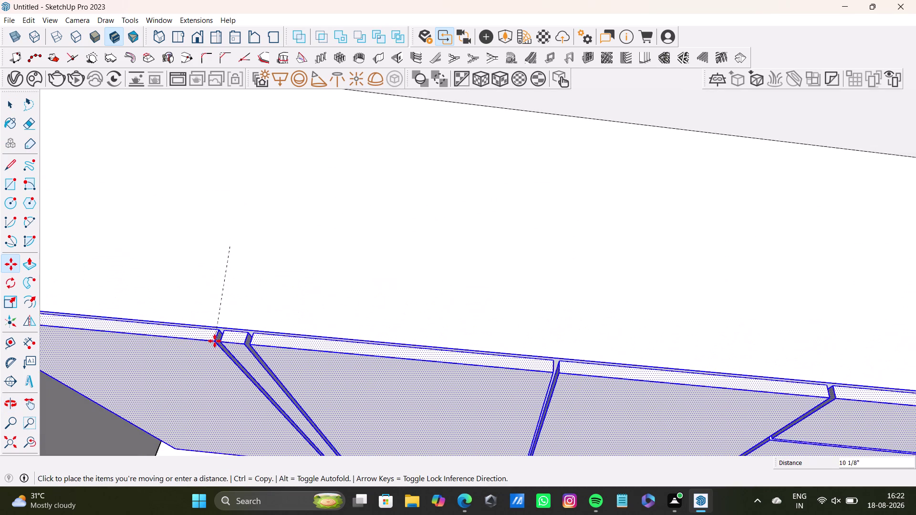
scroll(down, 3)
middle_drag(241, 379, 260, 315)
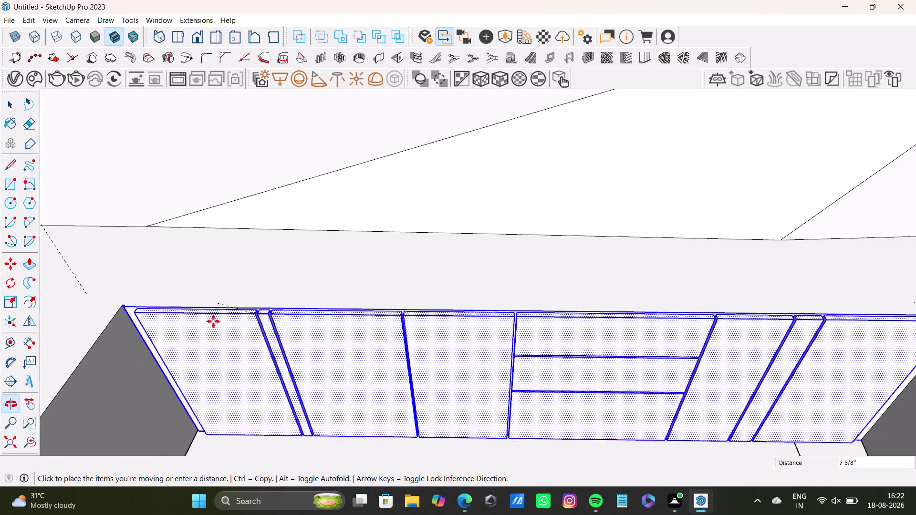
scroll(down, 3)
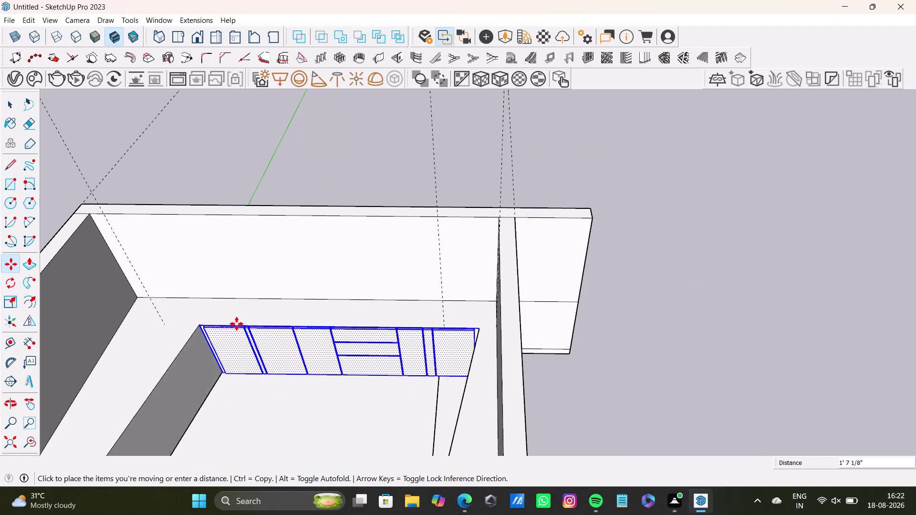
key(space)
Face the back wall and window-select the shutters.
middle_drag(322, 371, 412, 302)
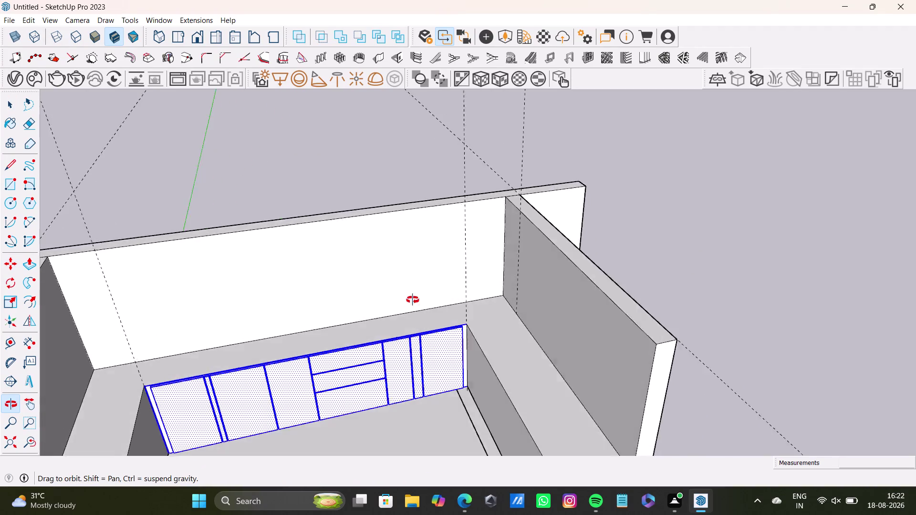
middle_drag(411, 301, 362, 260)
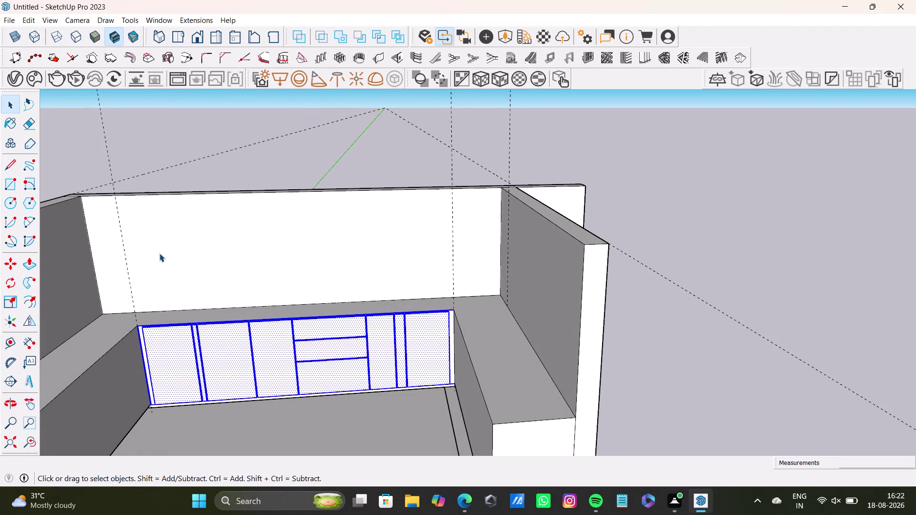
scroll(up, 3)
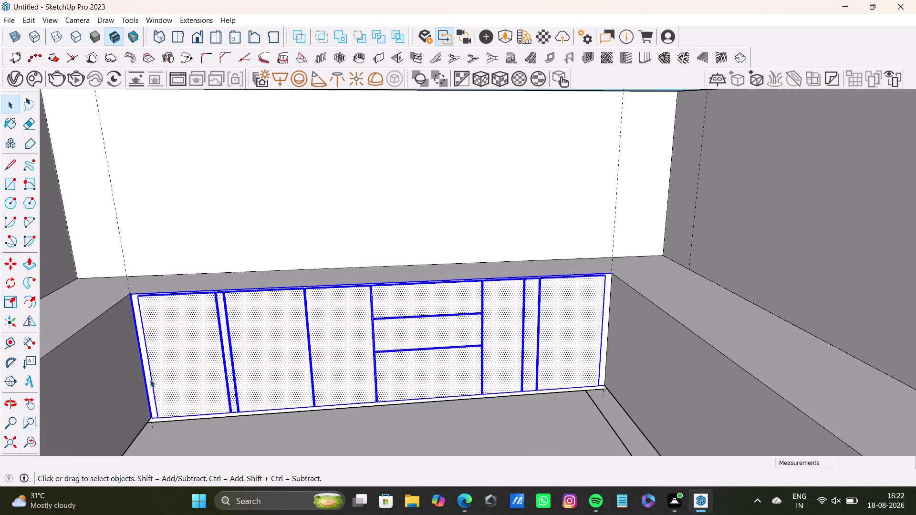
middle_drag(150, 380, 175, 300)
drag(155, 195, 348, 356)
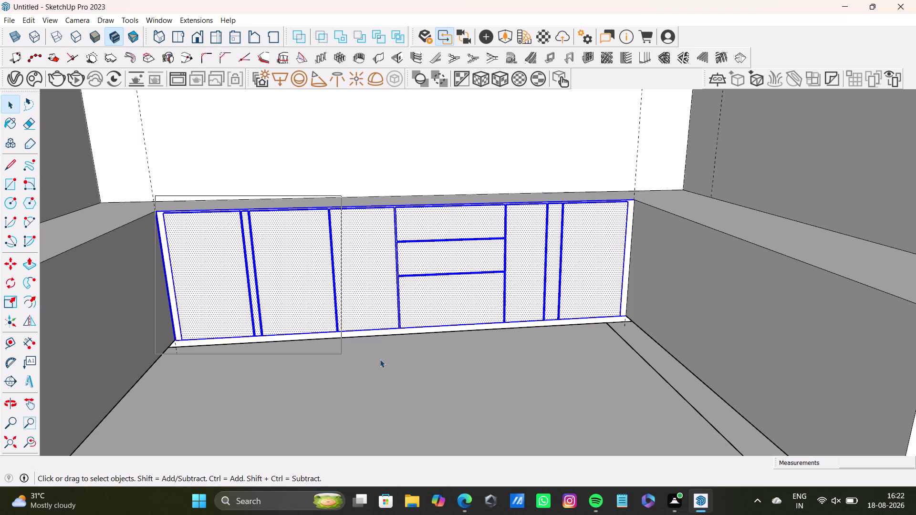
drag(348, 356, 656, 350)
Delete the shutters, undo it, and open the shutter set and leftmost shutter for editing.
key(Delete)
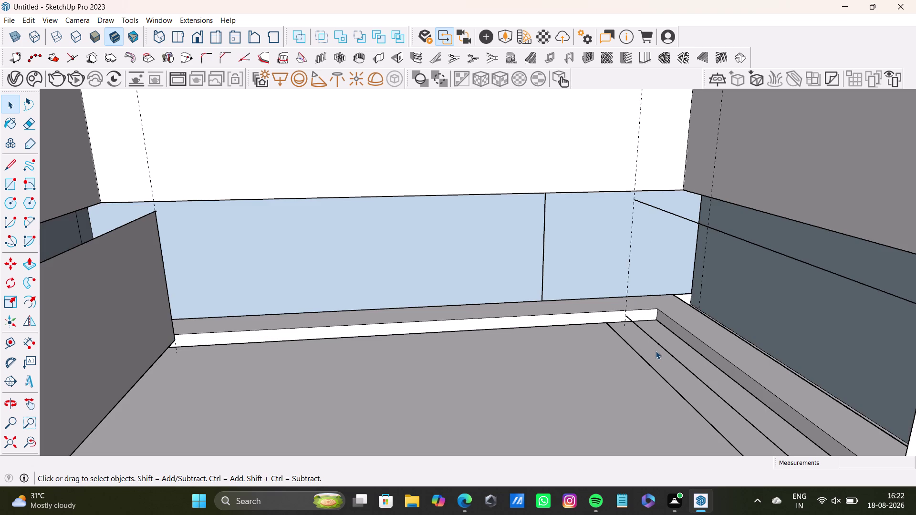
key(ctrl+z)
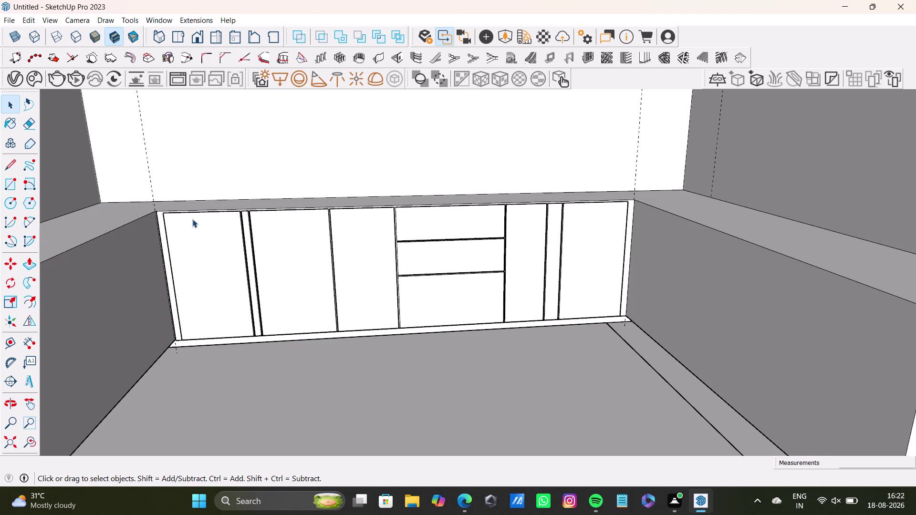
double_click(207, 269)
middle_drag(223, 269, 210, 434)
scroll(up, 3)
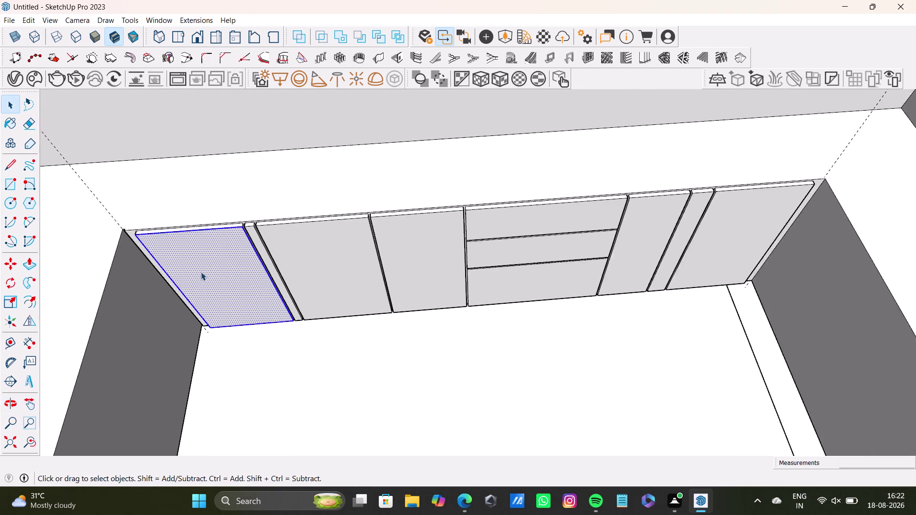
scroll(up, 3)
double_click(290, 163)
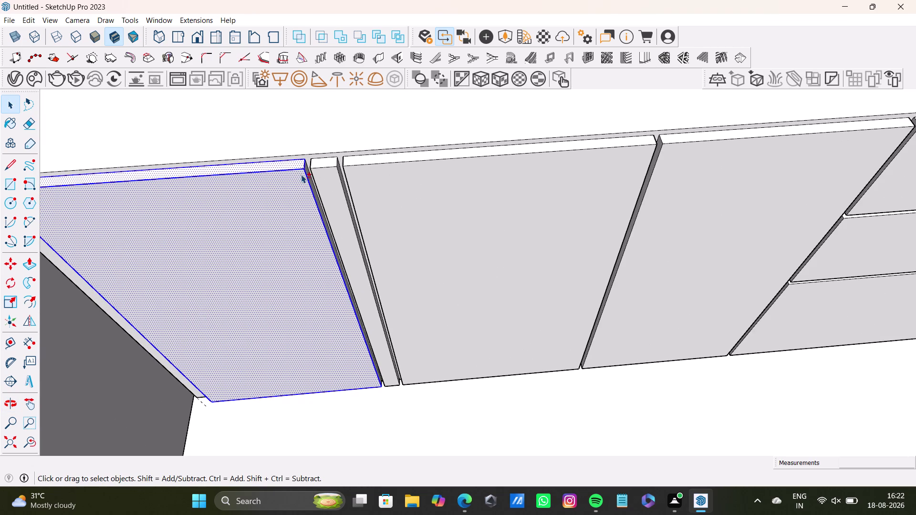
Inspect the leftmost shutter's top edge and corner from several angles.
scroll(up, 3)
middle_drag(314, 178, 315, 225)
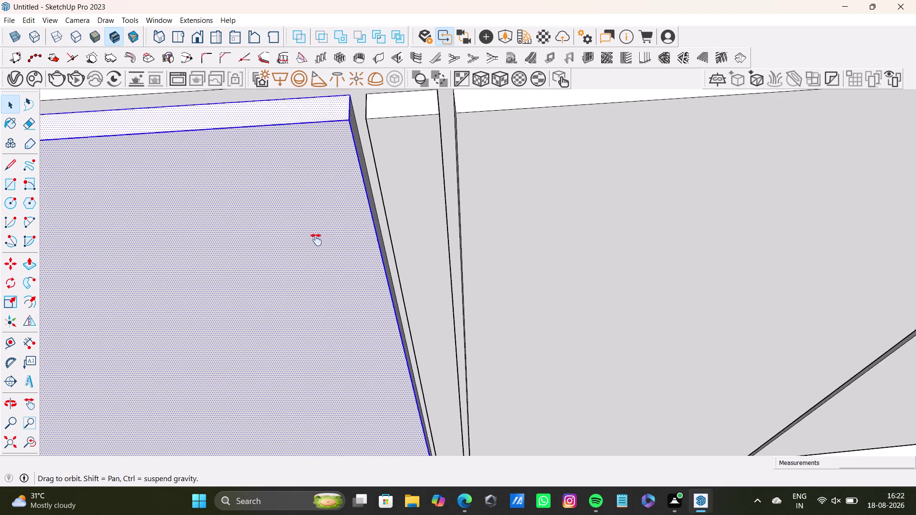
middle_drag(316, 226, 317, 265)
middle_drag(319, 264, 252, 271)
double_click(383, 168)
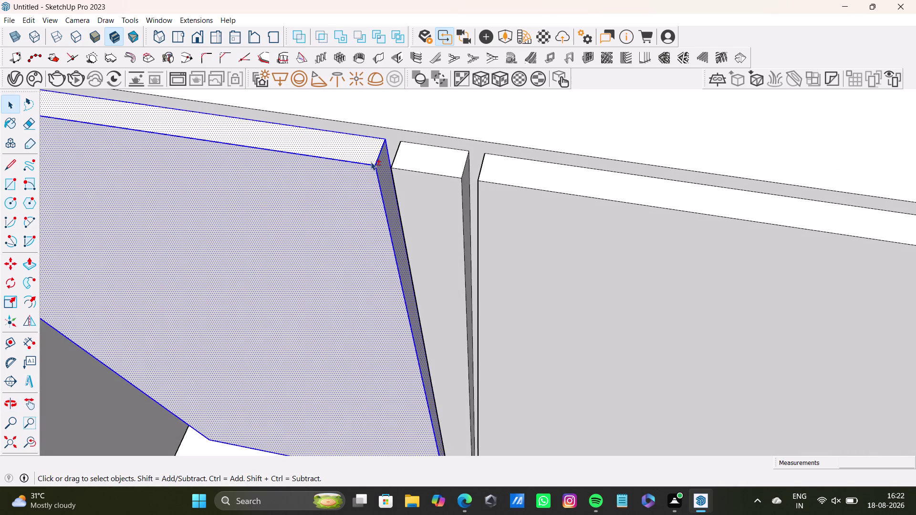
middle_drag(254, 194, 554, 226)
scroll(down, 3)
middle_drag(219, 192, 334, 157)
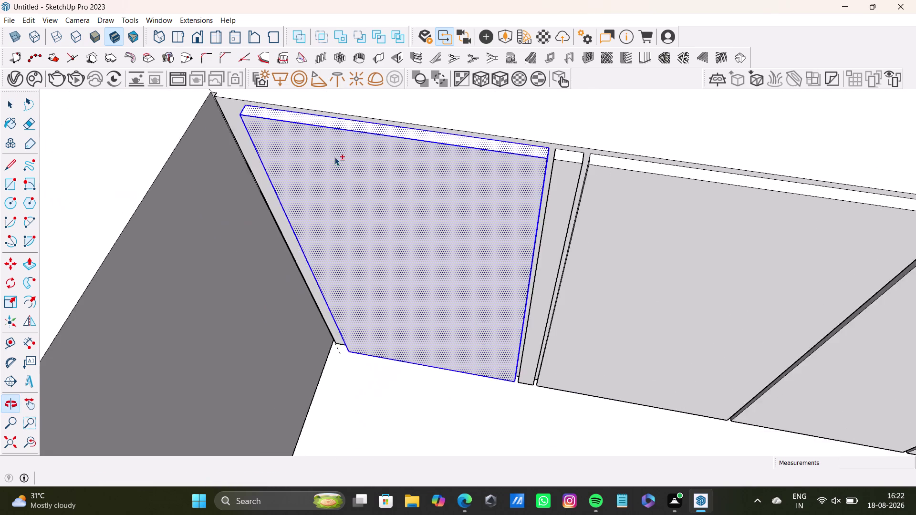
scroll(up, 3)
middle_drag(287, 183, 493, 189)
scroll(up, 3)
double_click(300, 222)
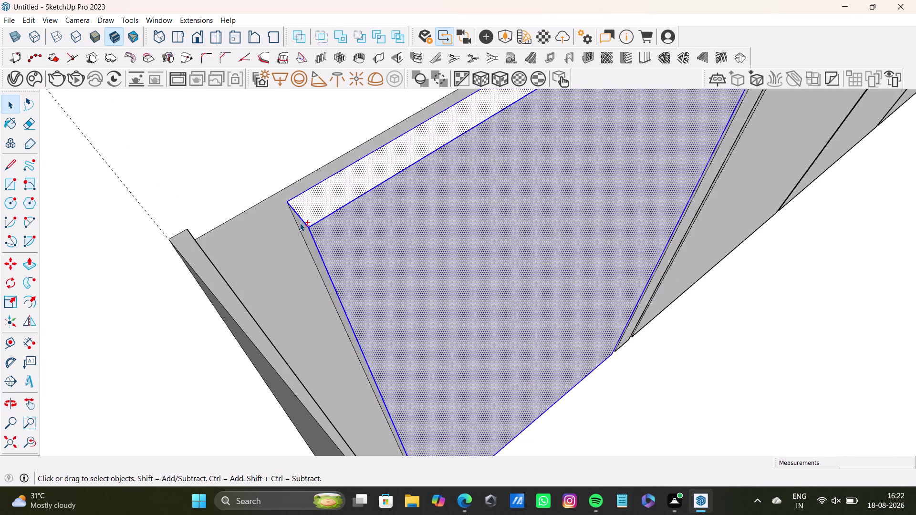
scroll(down, 3)
middle_drag(451, 247, 53, 369)
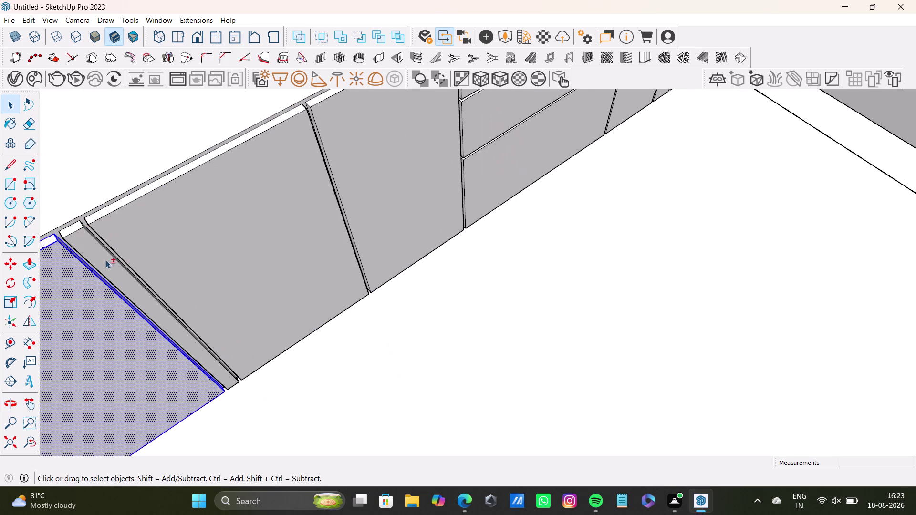
Select the stray panels, the thin strip and the top strip panel at the left end.
double_click(107, 259)
scroll(up, 3)
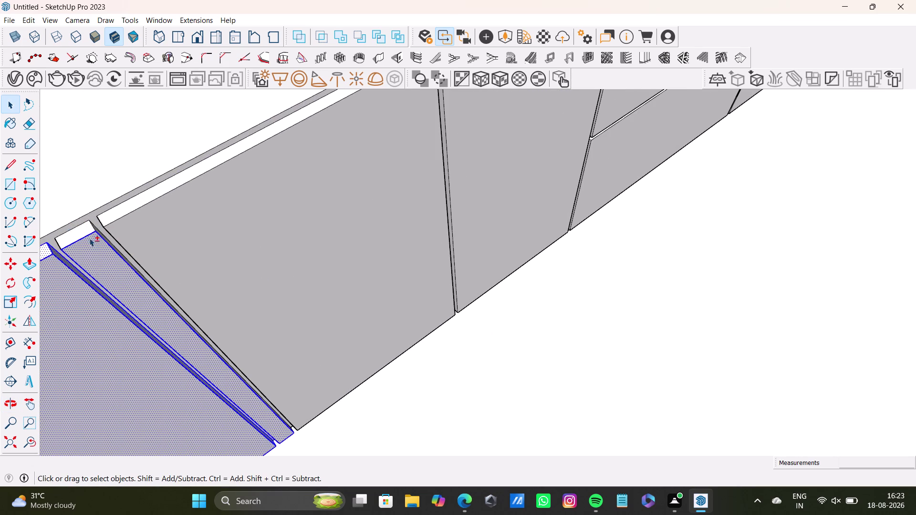
double_click(87, 229)
scroll(up, 3)
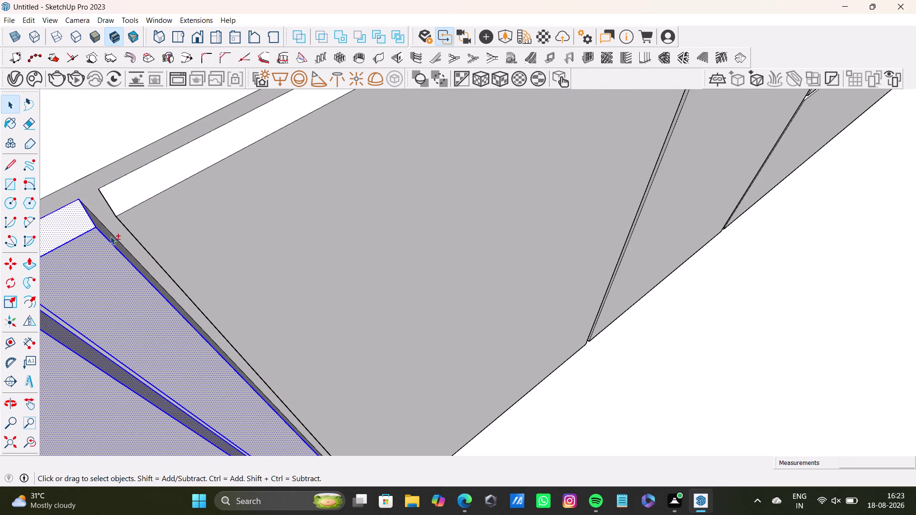
click(110, 237)
double_click(135, 186)
double_click(162, 233)
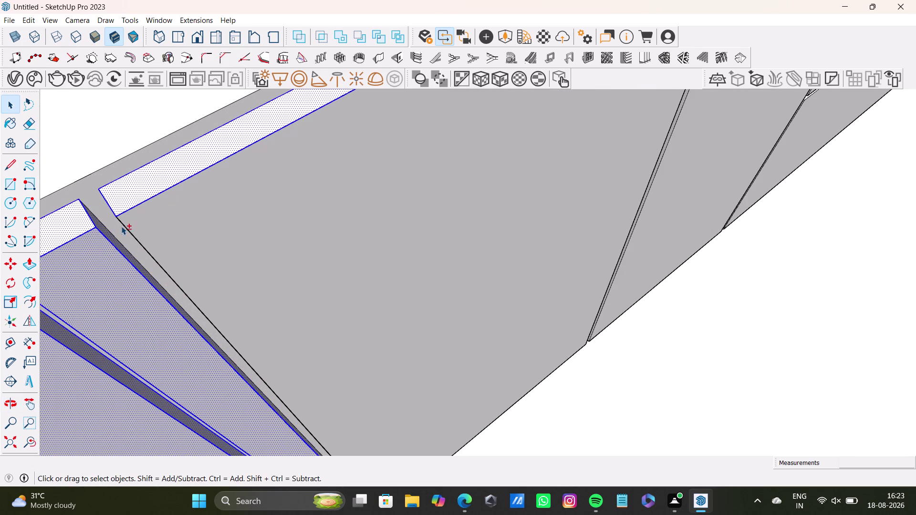
double_click(151, 233)
Add the remaining stray panels to the selection and delete them.
middle_drag(155, 280, 237, 213)
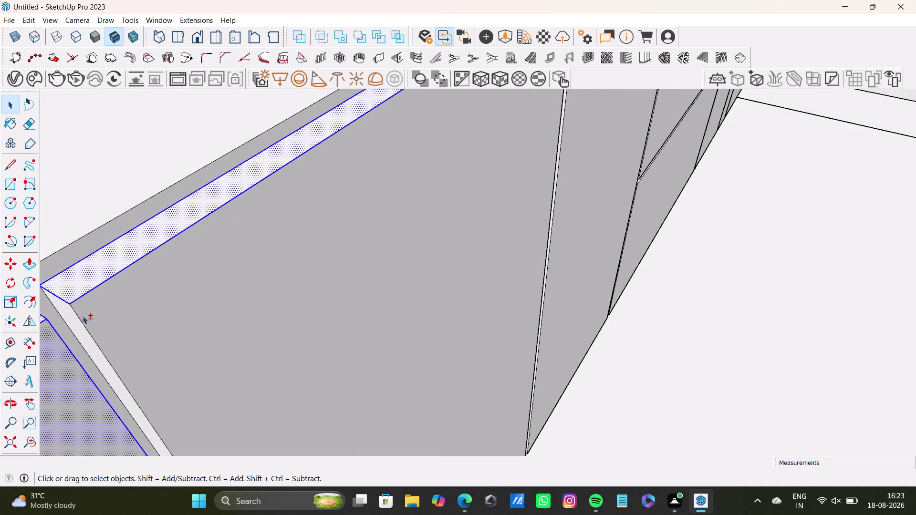
double_click(68, 318)
double_click(114, 310)
scroll(down, 3)
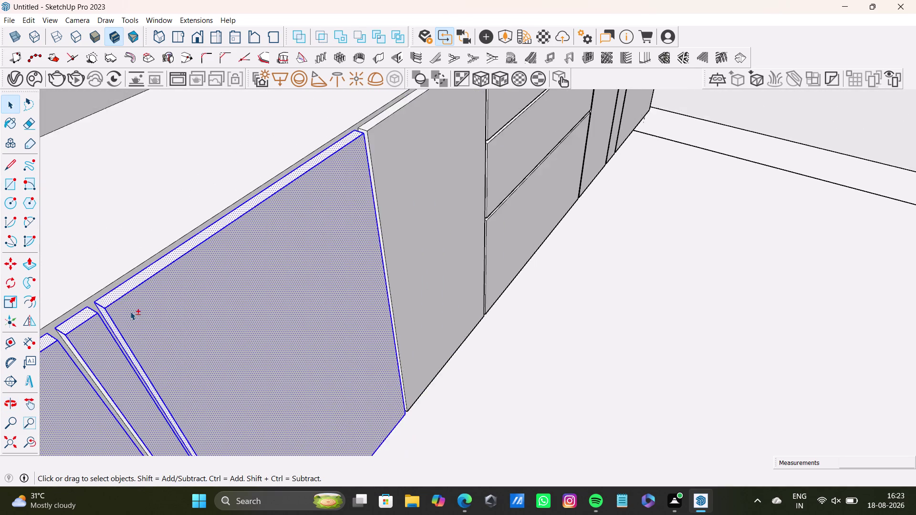
scroll(down, 3)
middle_drag(131, 318, 173, 176)
scroll(up, 3)
click(137, 155)
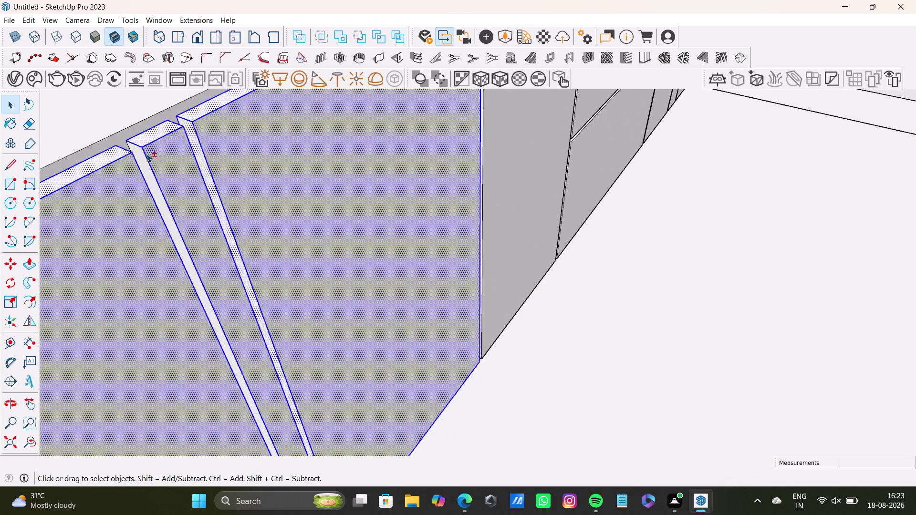
click(141, 155)
scroll(down, 3)
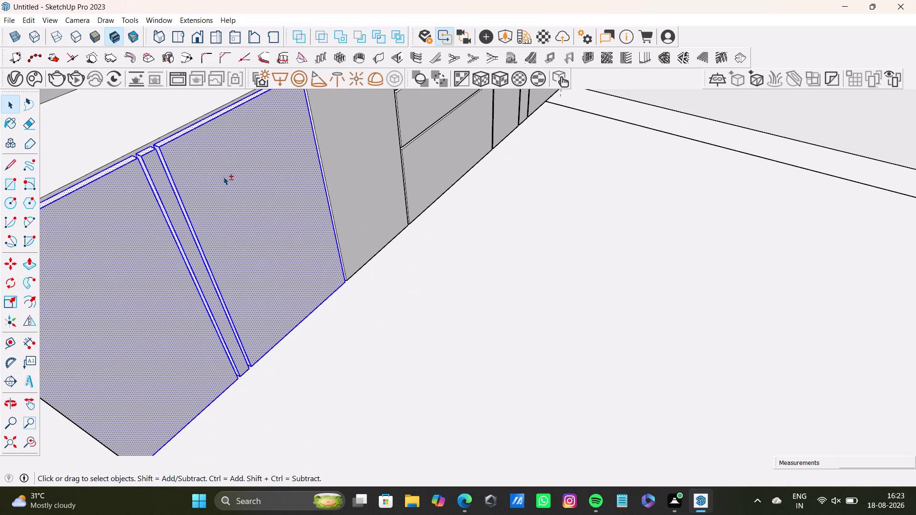
key(Delete)
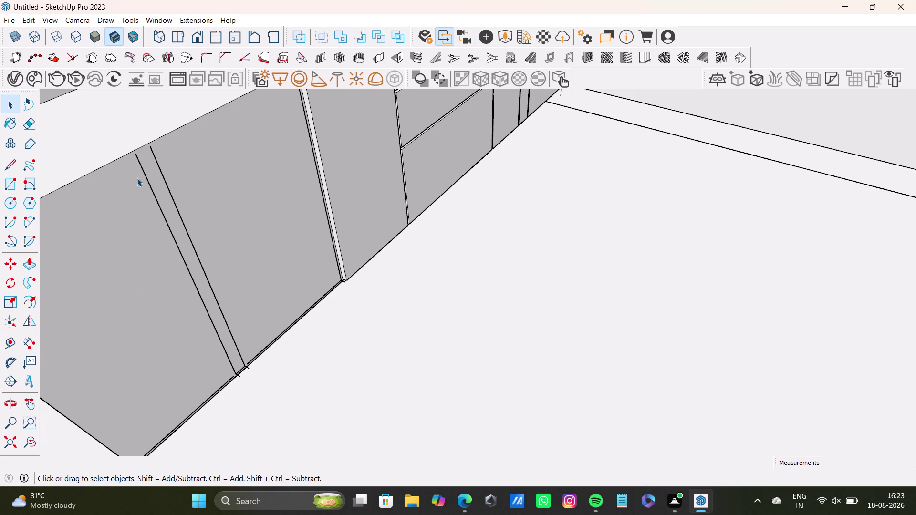
Delete the two leftover edges on the wall beside the first shutter.
click(191, 277)
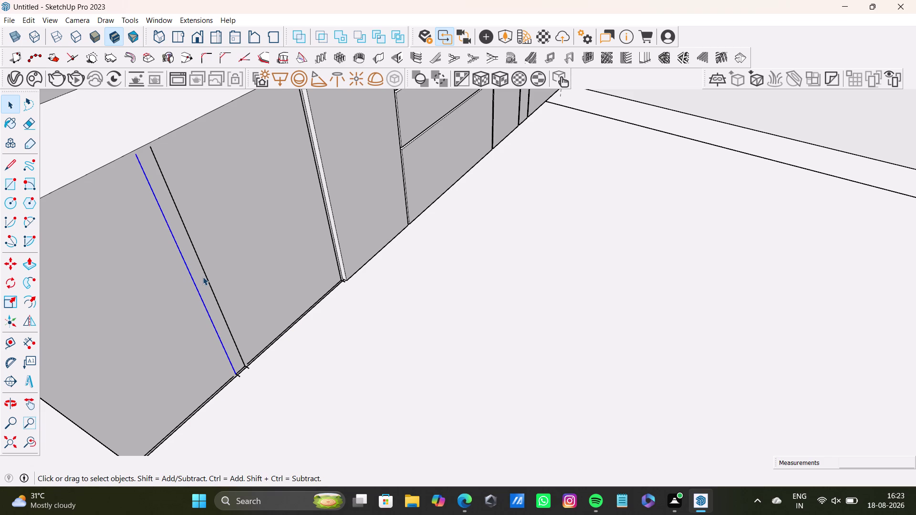
key(Delete)
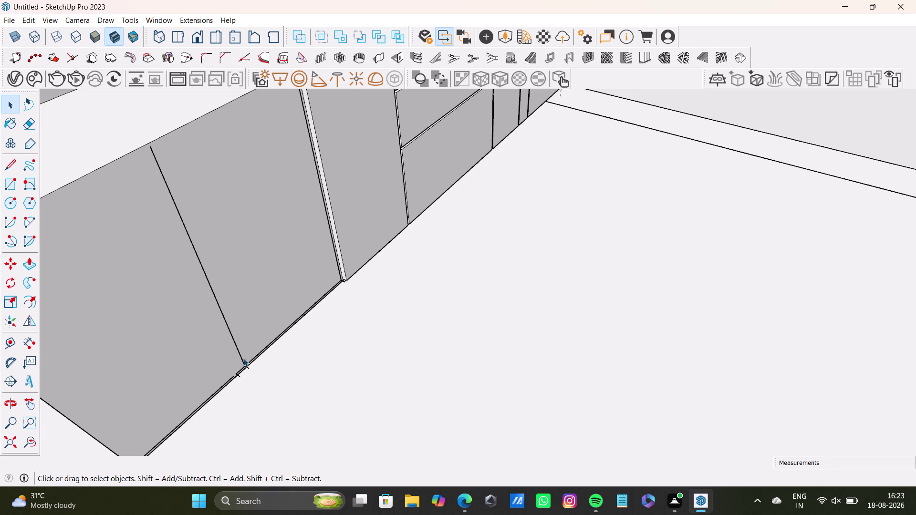
click(241, 360)
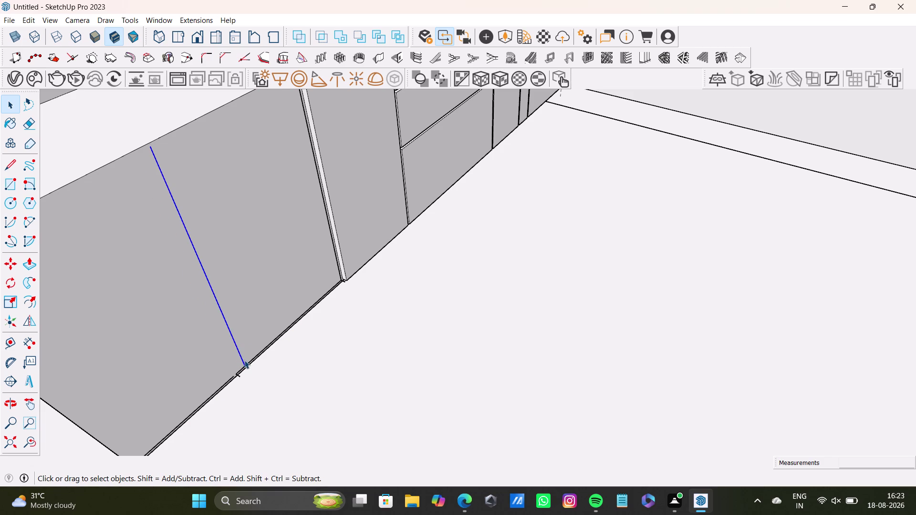
key(Delete)
Zoom into the floor corner and delete three small stray edges.
scroll(up, 3)
middle_drag(245, 371, 253, 410)
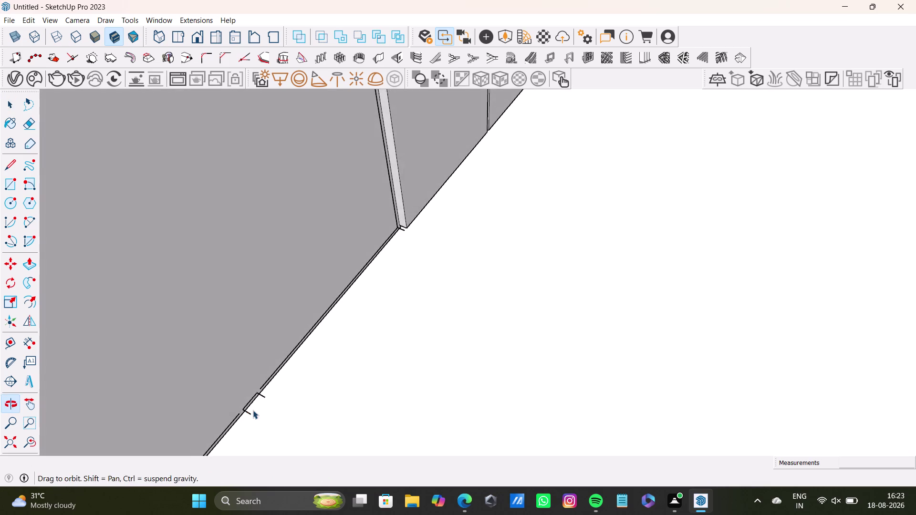
scroll(up, 3)
click(266, 391)
key(Delete)
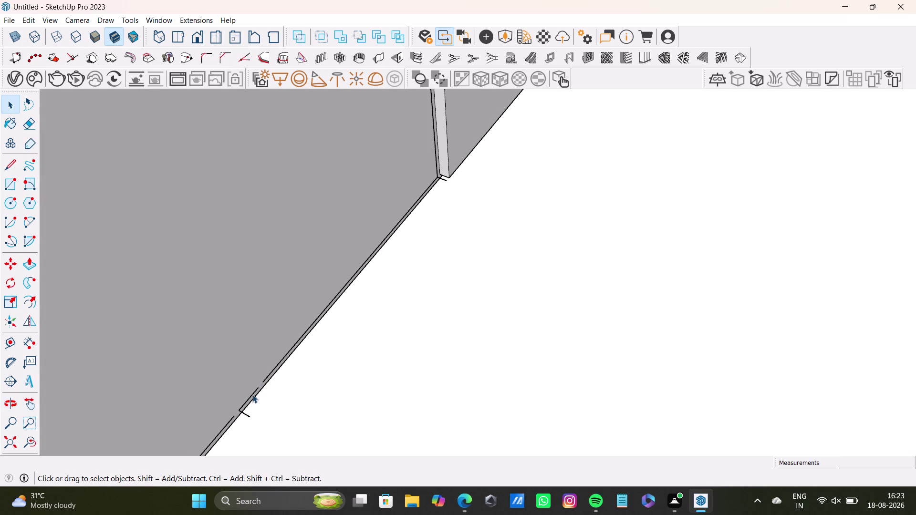
click(252, 395)
key(Delete)
click(270, 375)
key(Delete)
Delete the remaining tiny stray edges at the floor line, undoing one mistaken deletion.
click(249, 412)
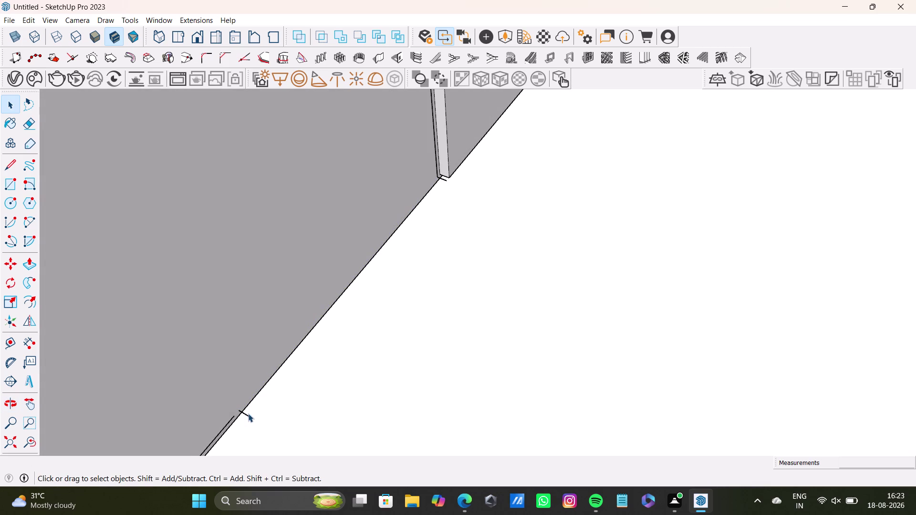
click(248, 414)
key(Delete)
click(228, 420)
key(Delete)
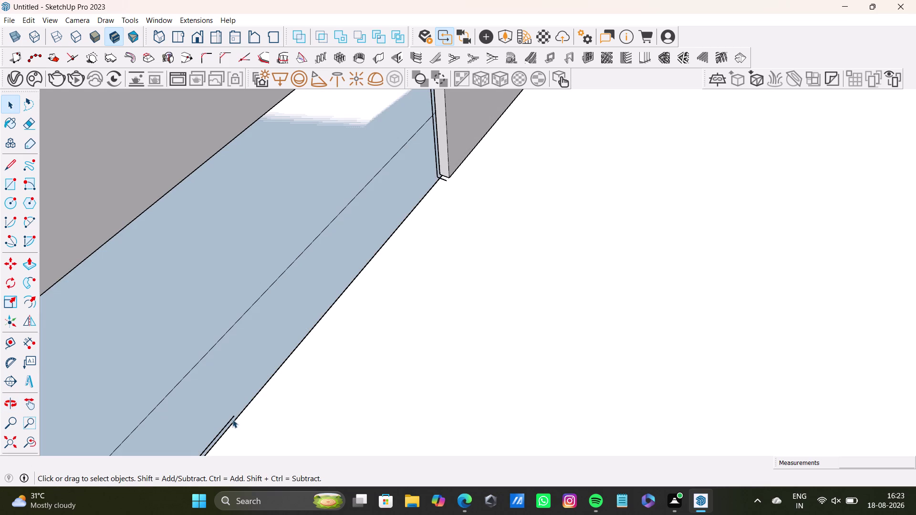
key(ctrl+z)
click(228, 426)
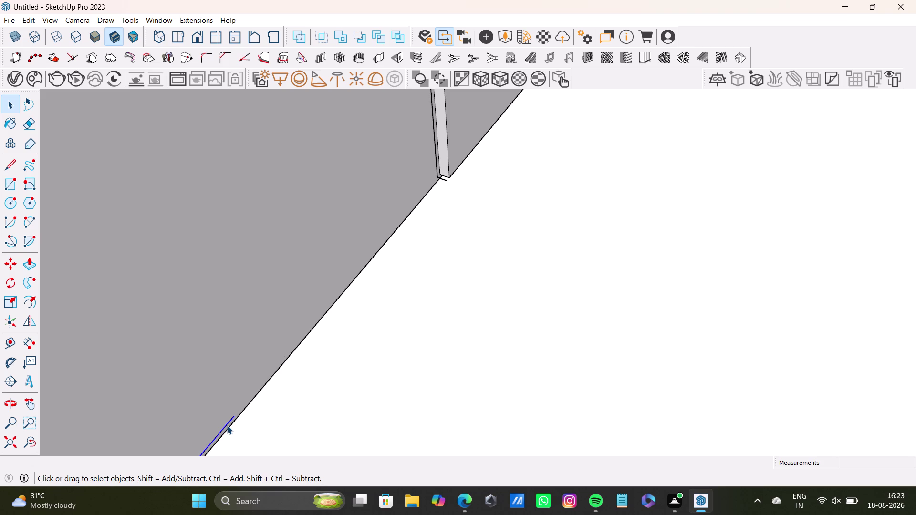
key(Delete)
Orbit back out to face the wardrobe shutters and drawers.
scroll(down, 3)
middle_drag(370, 293, 354, 435)
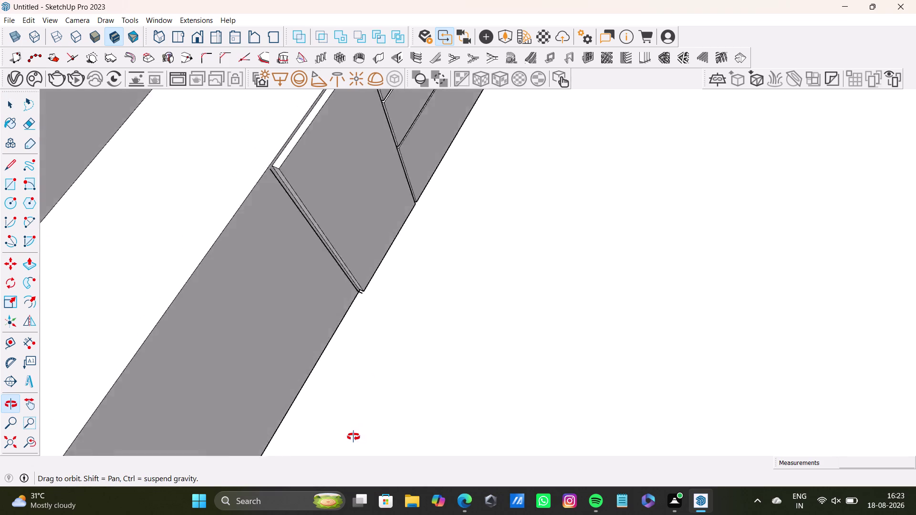
middle_drag(355, 435, 305, 228)
middle_drag(419, 223, 305, 424)
scroll(up, 3)
middle_drag(212, 362, 273, 251)
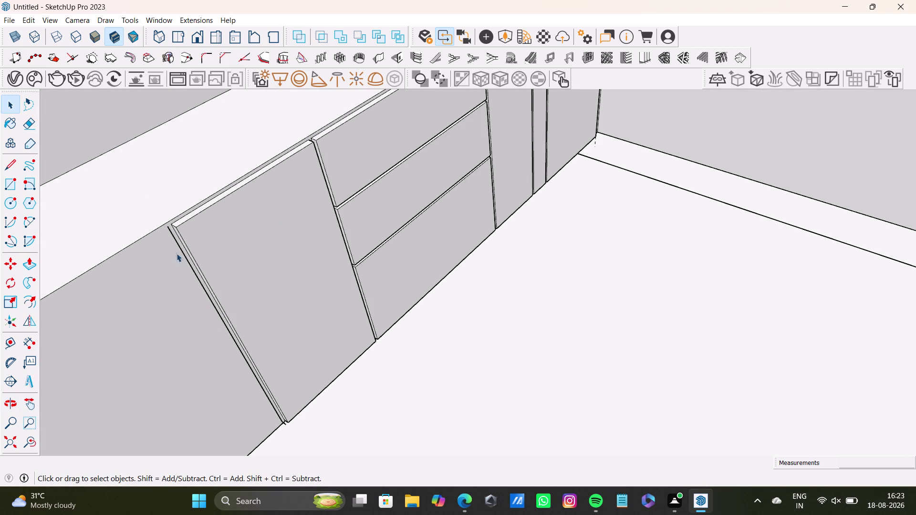
Delete two more edges beside the shutter, undoing the second deletion.
click(187, 260)
key(Delete)
drag(187, 260, 216, 245)
click(217, 245)
key(Delete)
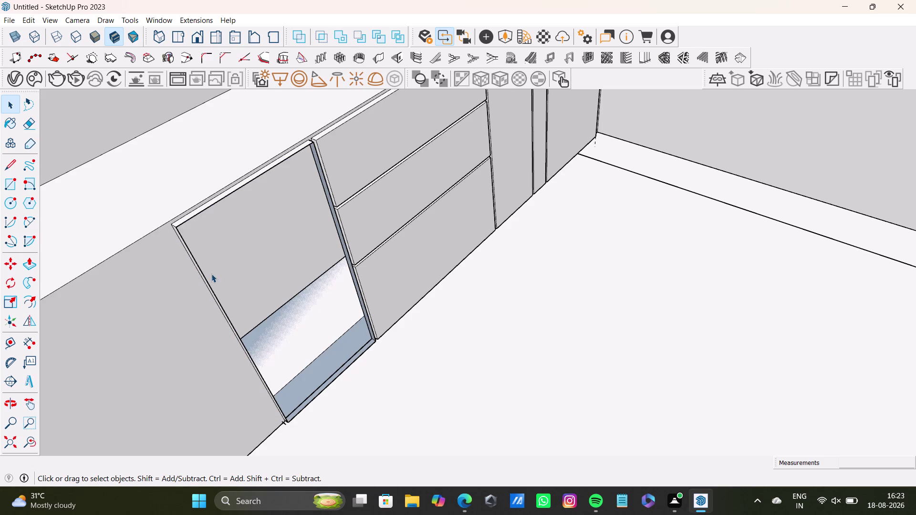
key(ctrl+z)
Box-select the leftmost shutter's outline edges, then orbit back toward the shutters.
drag(168, 204, 450, 425)
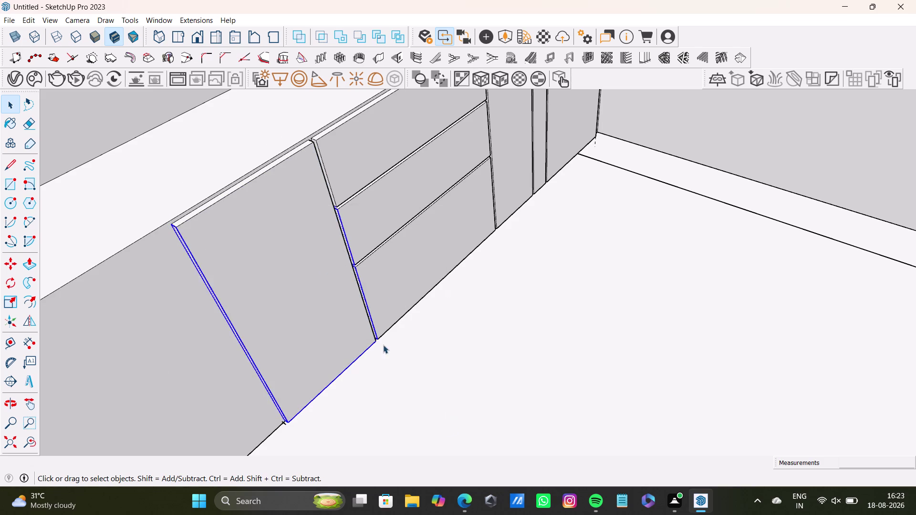
middle_drag(384, 345, 221, 304)
scroll(down, 3)
middle_drag(321, 254, 335, 419)
scroll(up, 3)
middle_drag(320, 333, 321, 404)
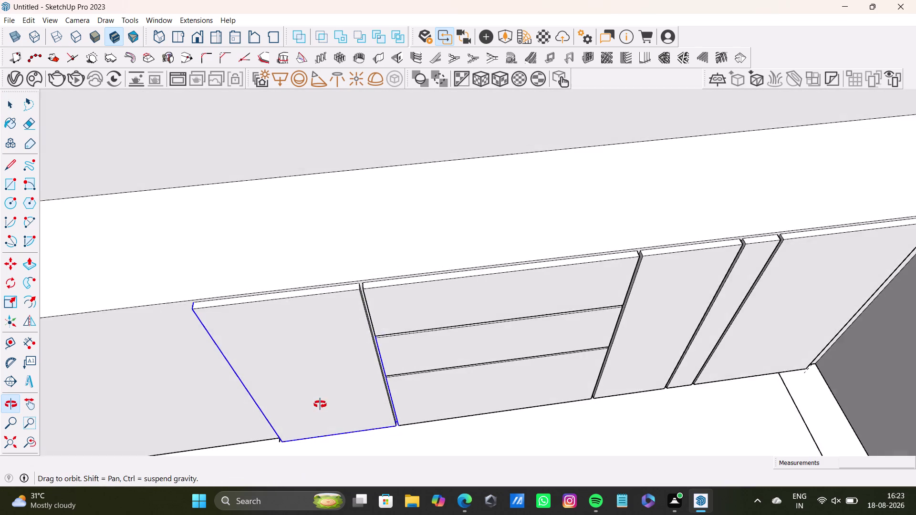
middle_drag(320, 404, 330, 297)
scroll(down, 3)
middle_drag(341, 305, 352, 263)
scroll(up, 3)
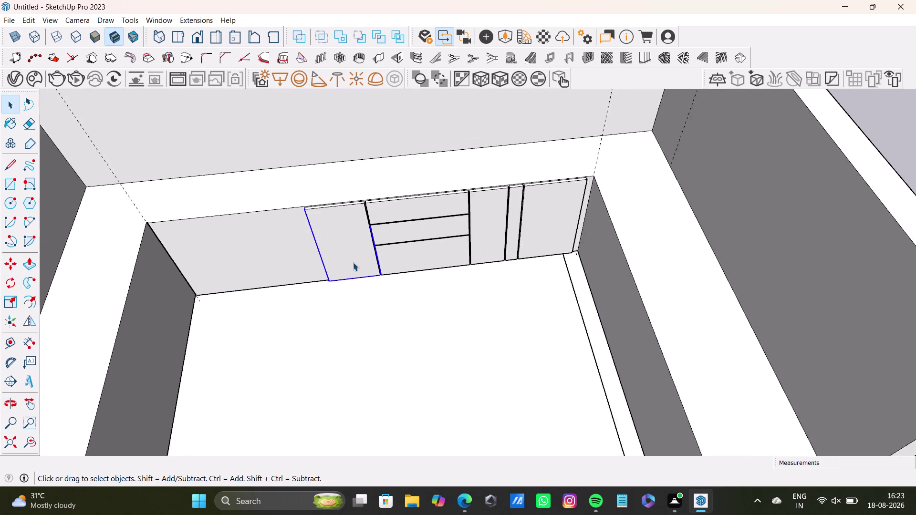
scroll(up, 3)
middle_drag(353, 263, 340, 179)
scroll(up, 3)
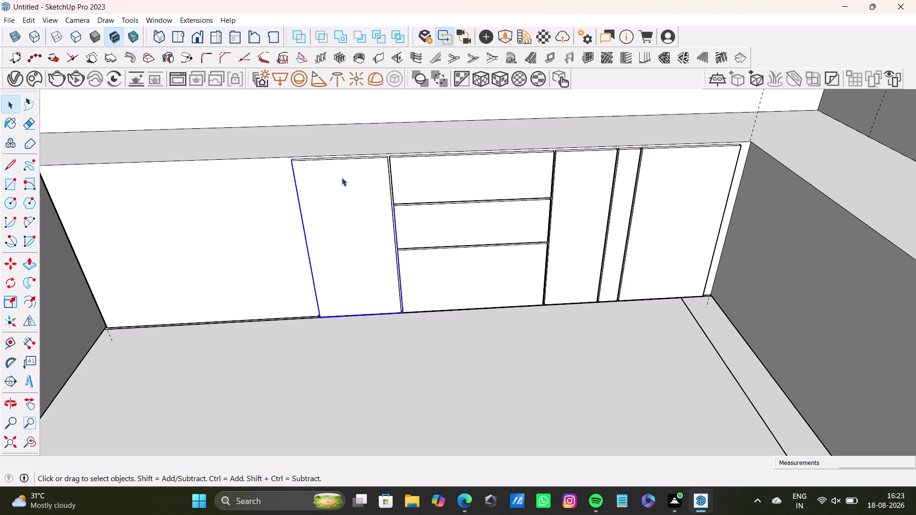
scroll(up, 3)
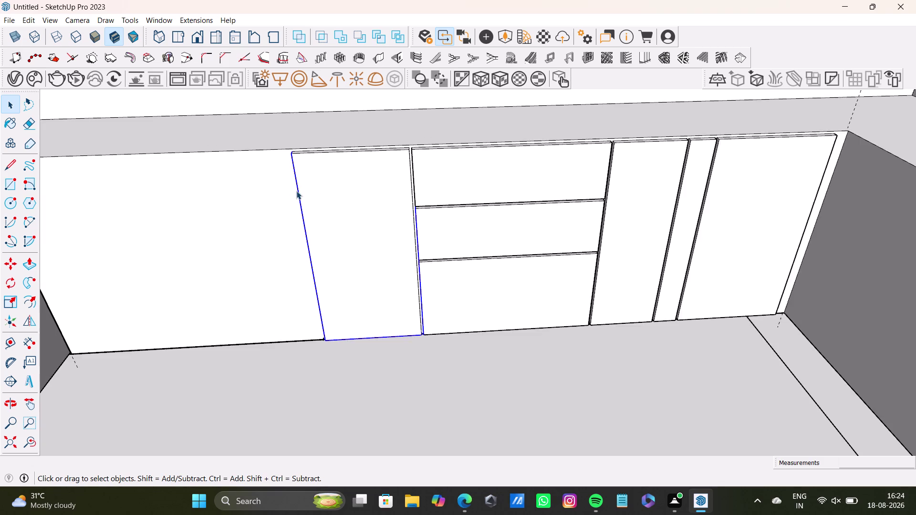
scroll(up, 3)
middle_drag(313, 189, 278, 240)
drag(191, 156, 466, 472)
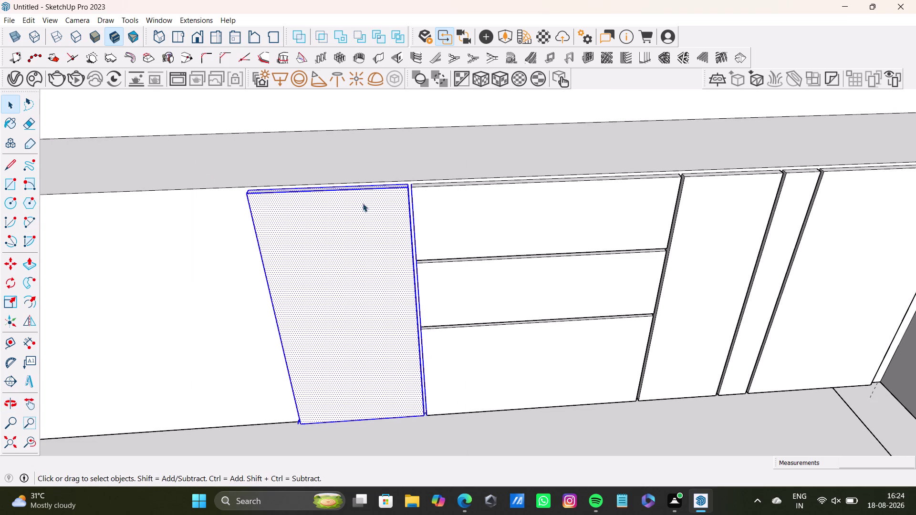
key(Delete)
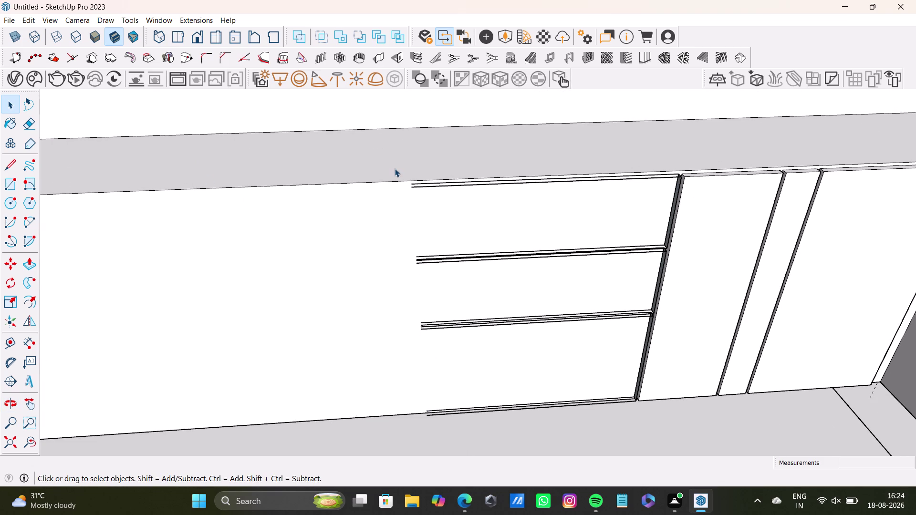
drag(400, 179, 713, 435)
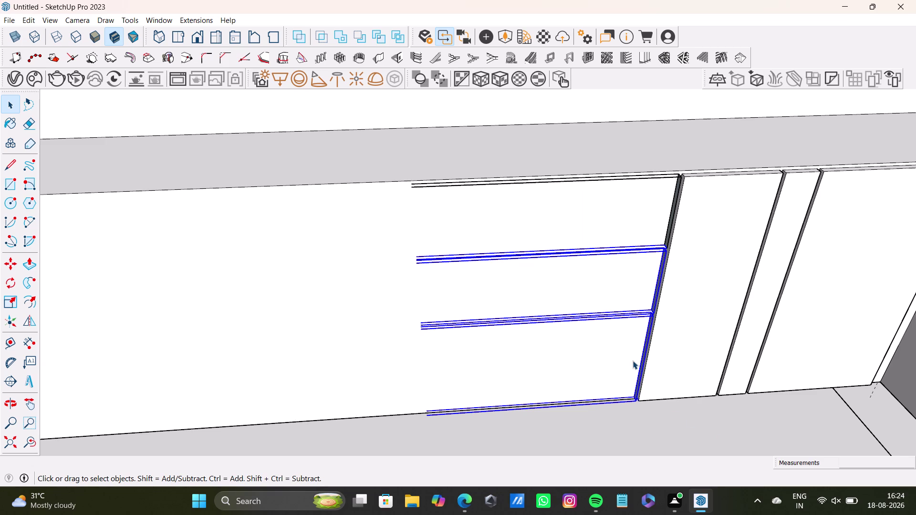
key(Delete)
drag(349, 146, 782, 293)
key(Delete)
middle_drag(775, 297, 681, 320)
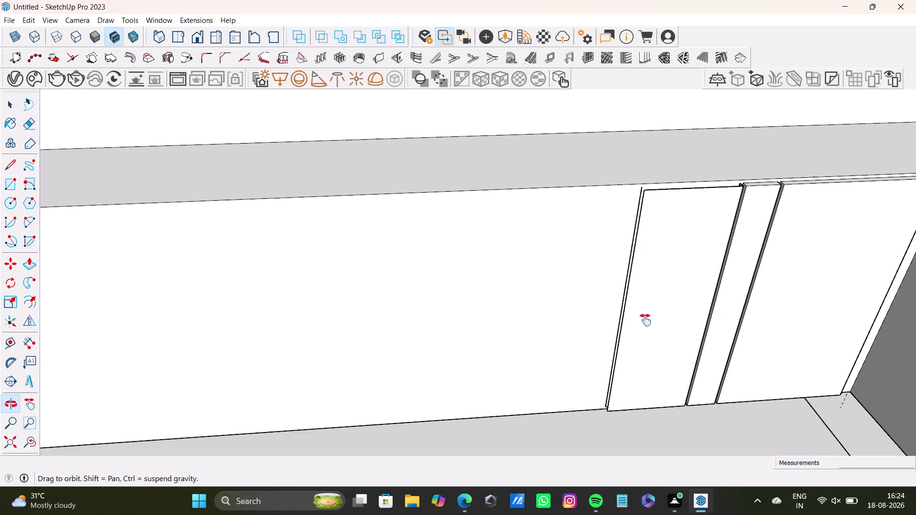
middle_drag(680, 320, 439, 294)
drag(247, 149, 598, 432)
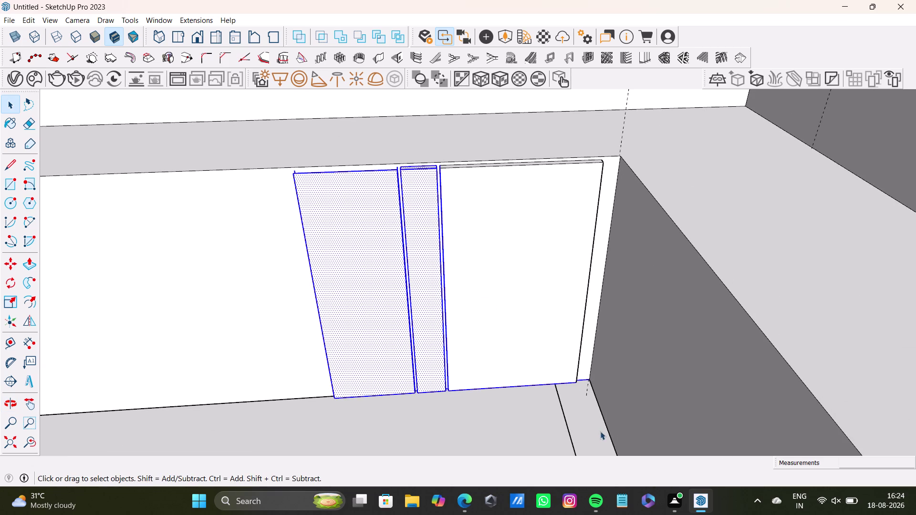
key(Delete)
key(ctrl+z)
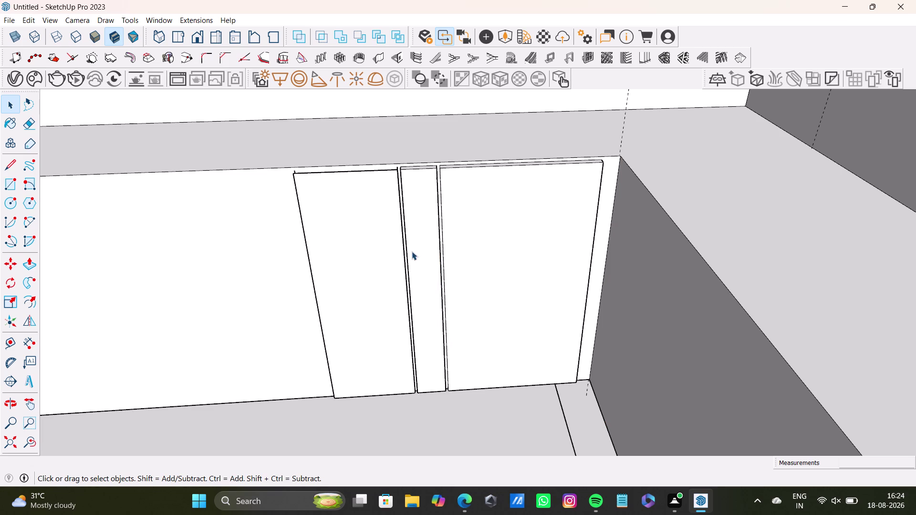
click(394, 184)
click(399, 192)
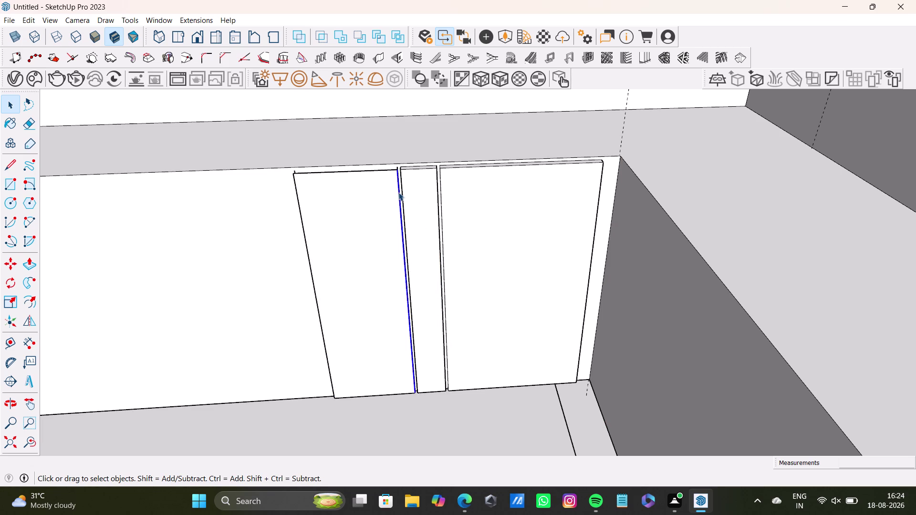
key(Delete)
scroll(up, 3)
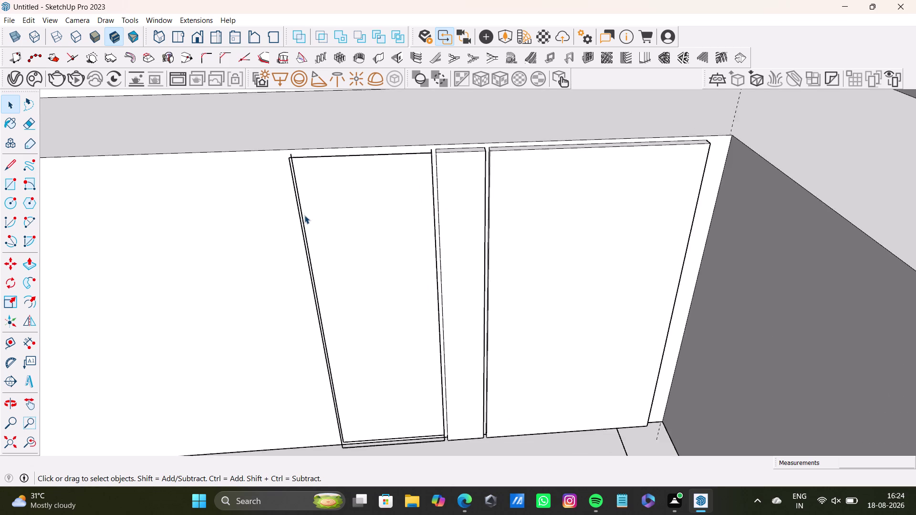
scroll(up, 3)
middle_drag(304, 216, 308, 306)
Delete pieces of the left shutter, undoing the last deletion.
click(292, 256)
click(298, 258)
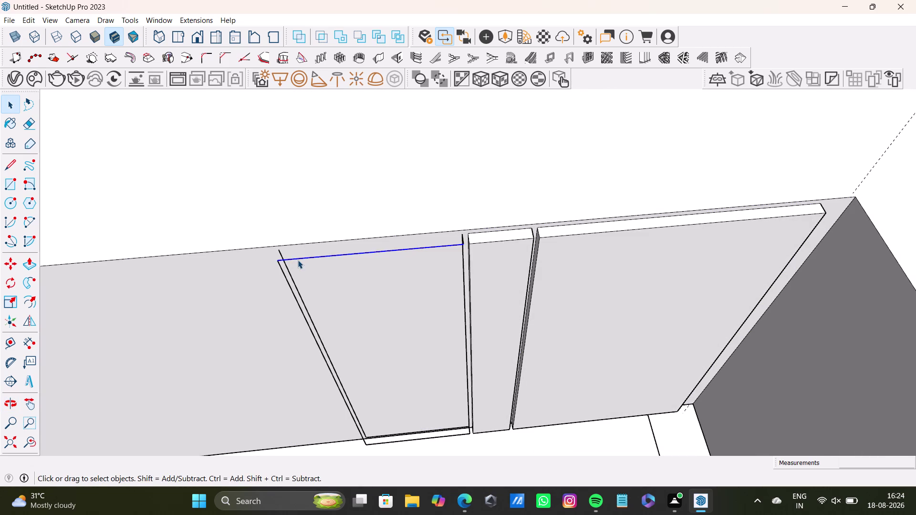
key(Delete)
click(283, 260)
key(Delete)
click(285, 281)
key(Delete)
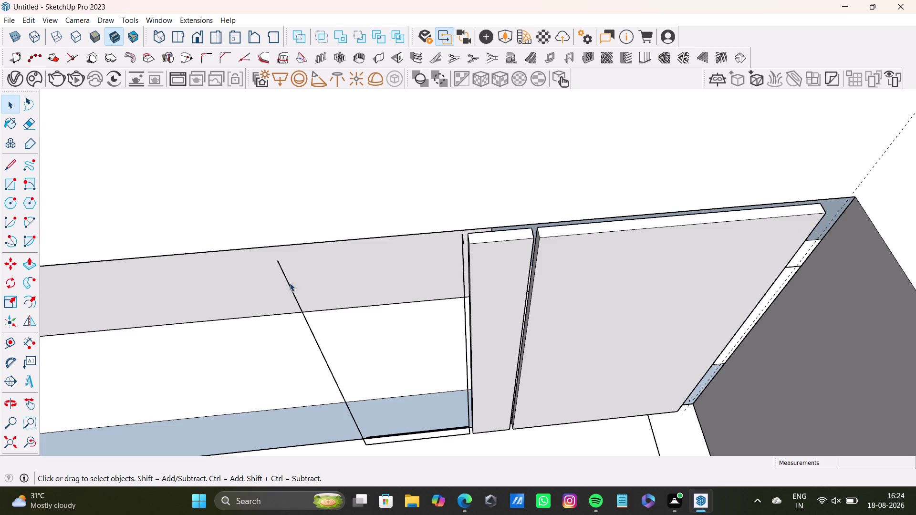
key(ctrl+z)
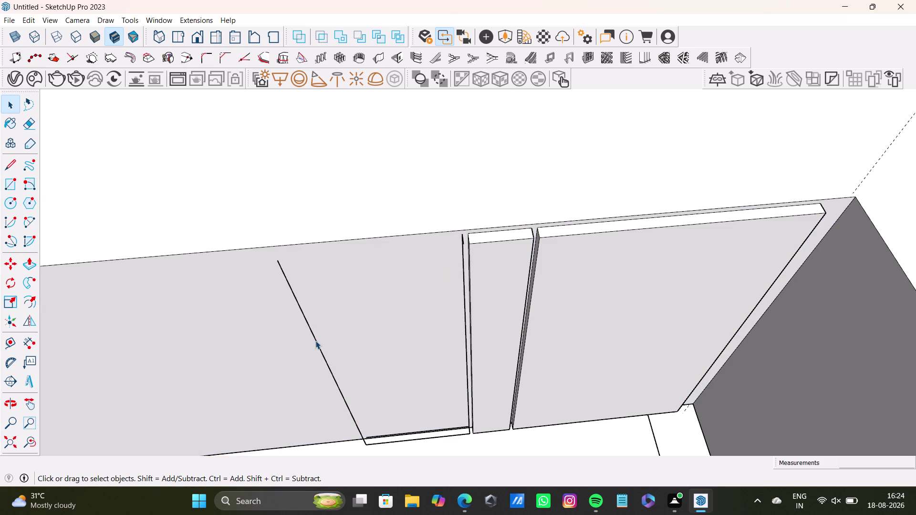
Delete the stray diagonal wall line and two leftover edges beside the narrow panel.
click(316, 341)
key(Delete)
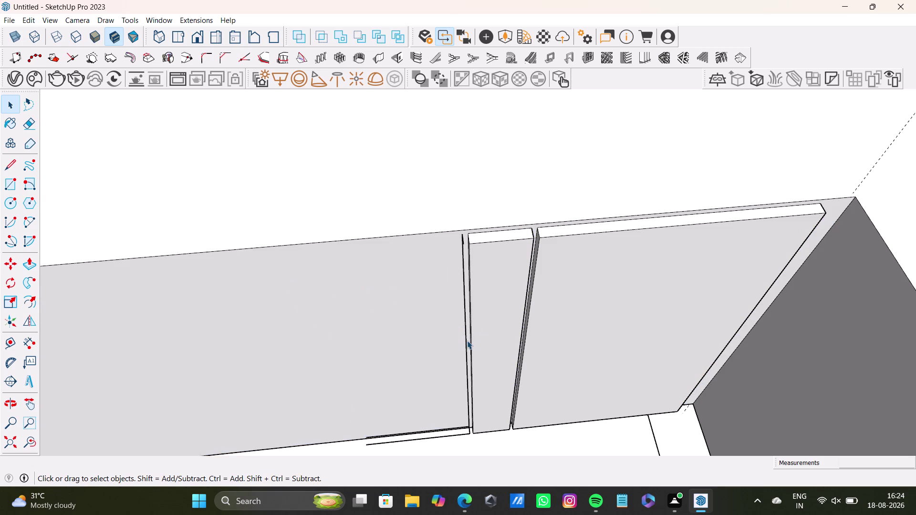
click(466, 341)
key(Delete)
click(464, 240)
key(Delete)
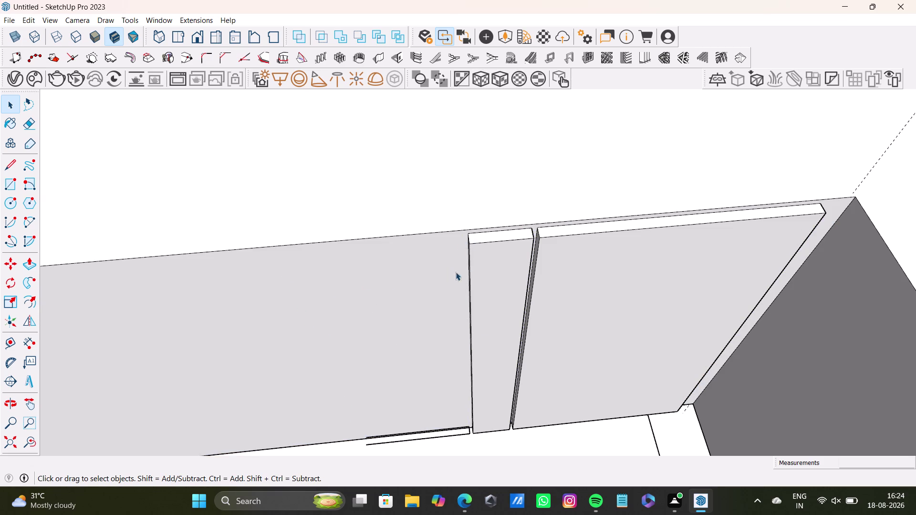
Delete the four stray edges near the floor below the narrow panel.
click(459, 431)
key(Delete)
click(465, 433)
key(Delete)
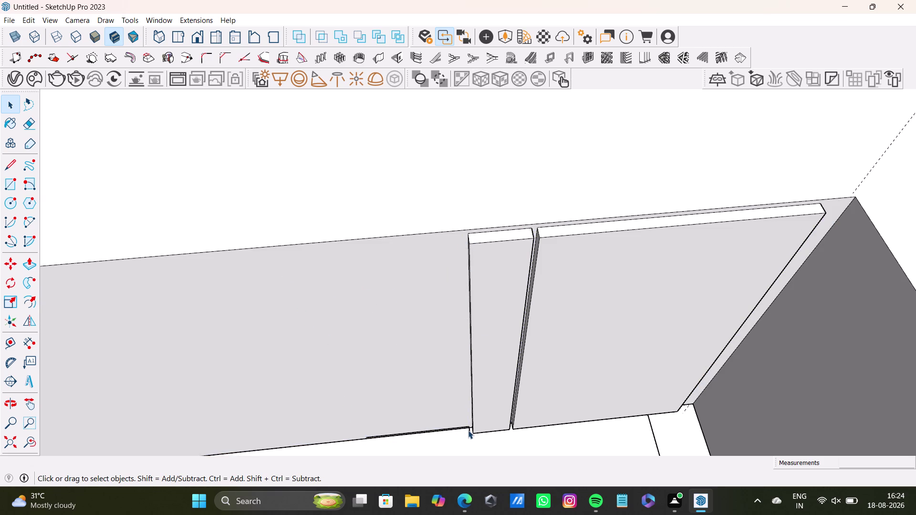
click(468, 431)
key(Delete)
click(462, 427)
key(Delete)
scroll(down, 3)
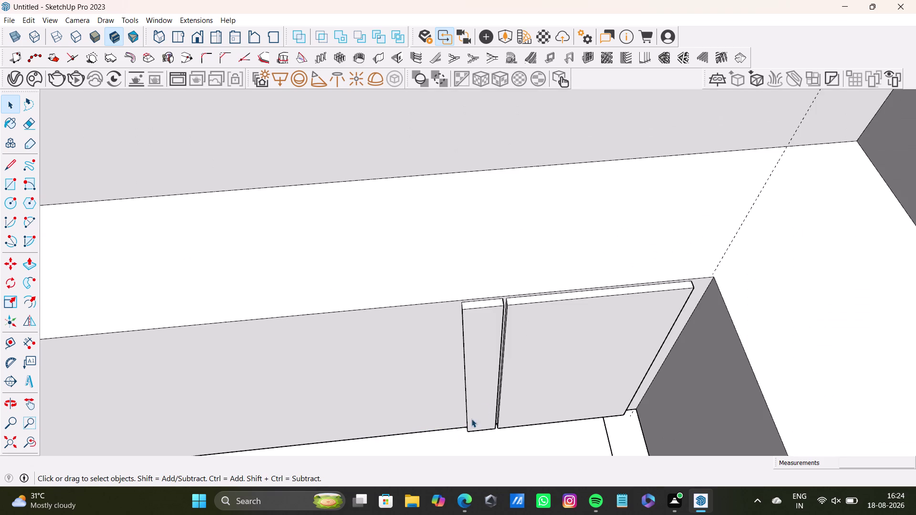
Try deleting the narrow middle panel and its faces, undoing each deletion.
click(495, 361)
key(Delete)
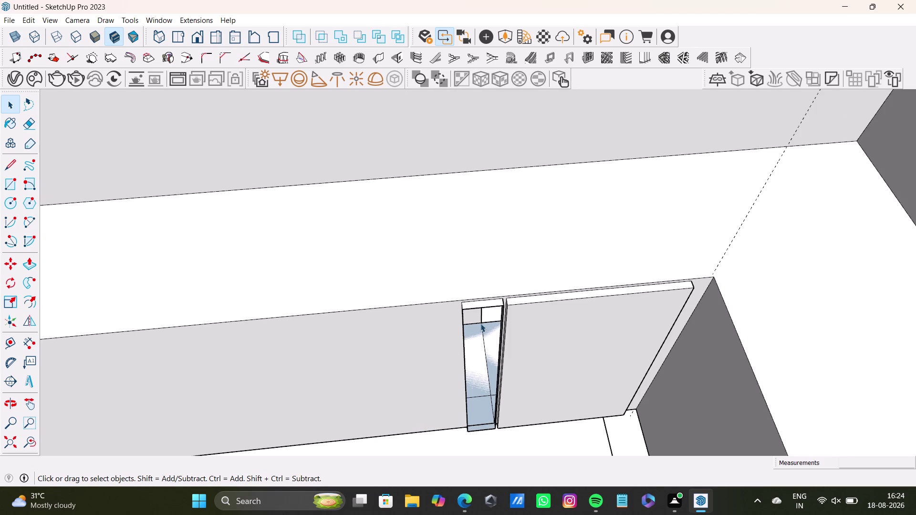
key(ctrl+z)
scroll(up, 3)
click(494, 286)
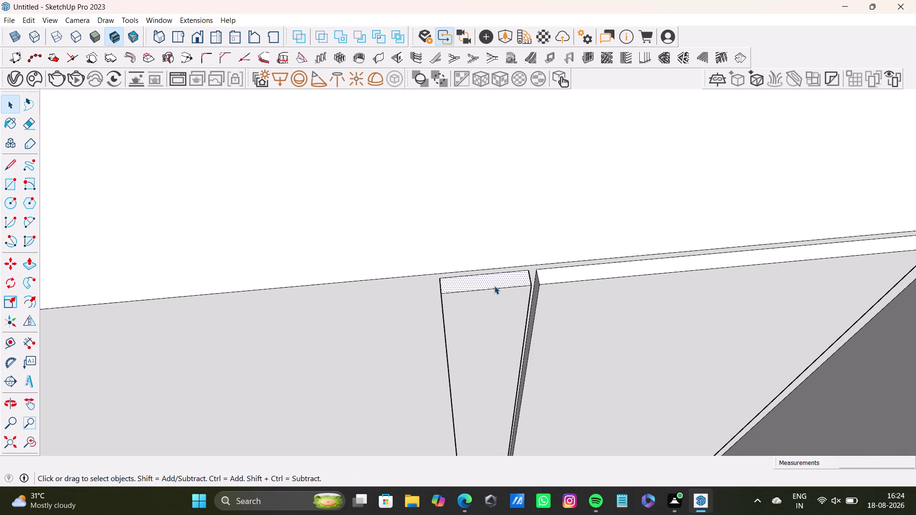
click(500, 290)
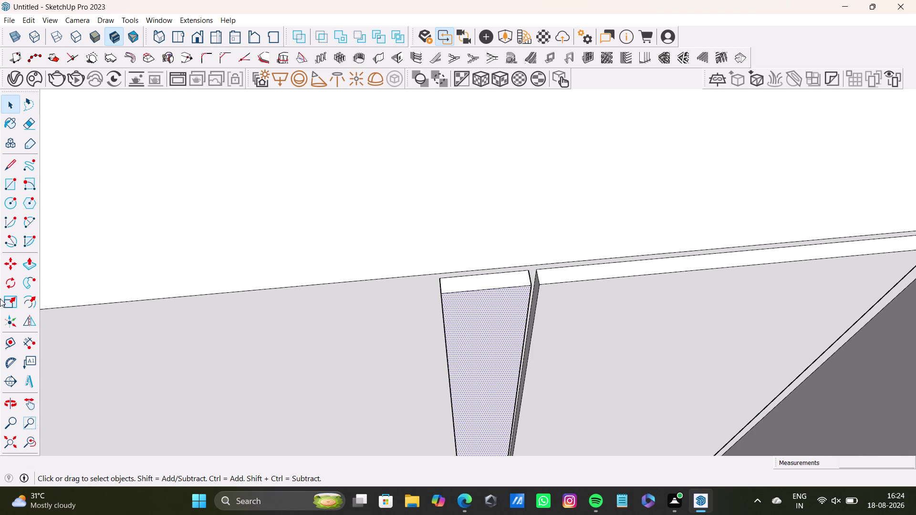
click(479, 289)
key(Delete)
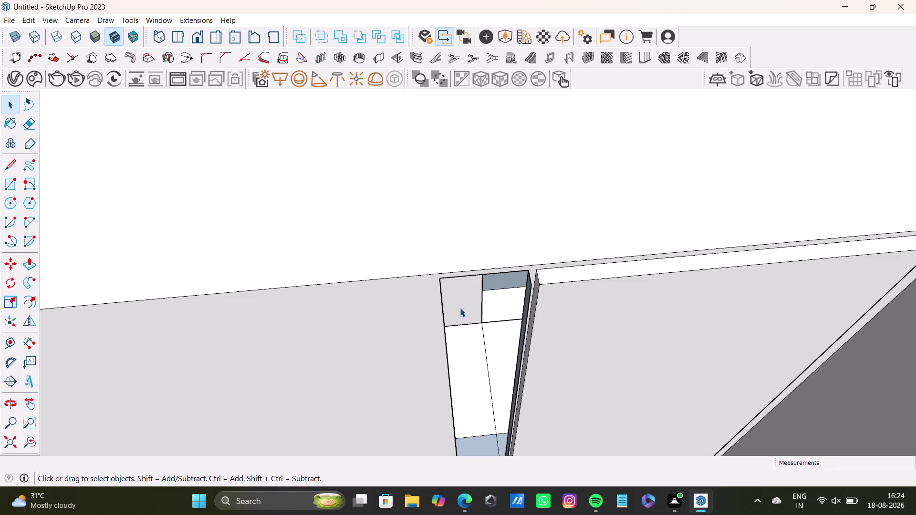
key(ctrl+z)
Orbit around the narrow panel, box-select and delete it, then undo.
scroll(down, 3)
middle_drag(461, 350, 604, 274)
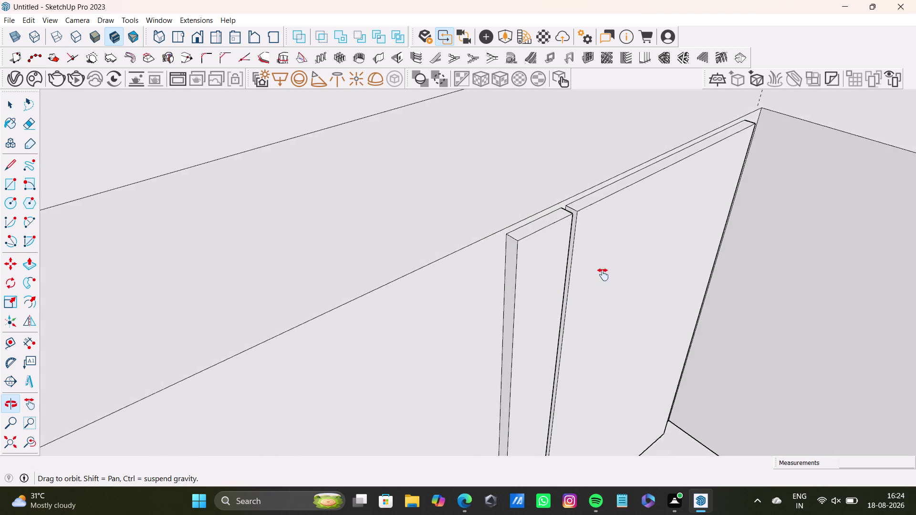
middle_drag(603, 275, 544, 254)
scroll(up, 3)
scroll(down, 3)
middle_drag(469, 289, 474, 184)
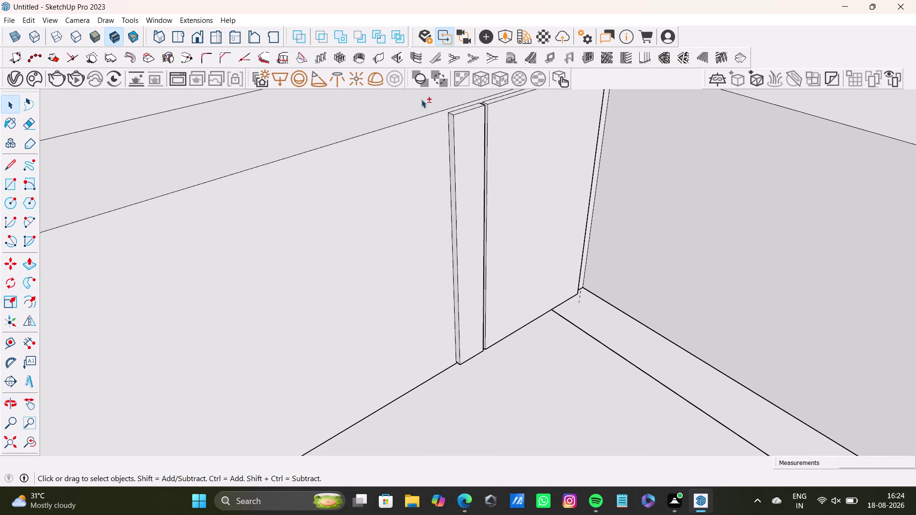
drag(422, 99, 553, 418)
middle_drag(538, 359, 504, 417)
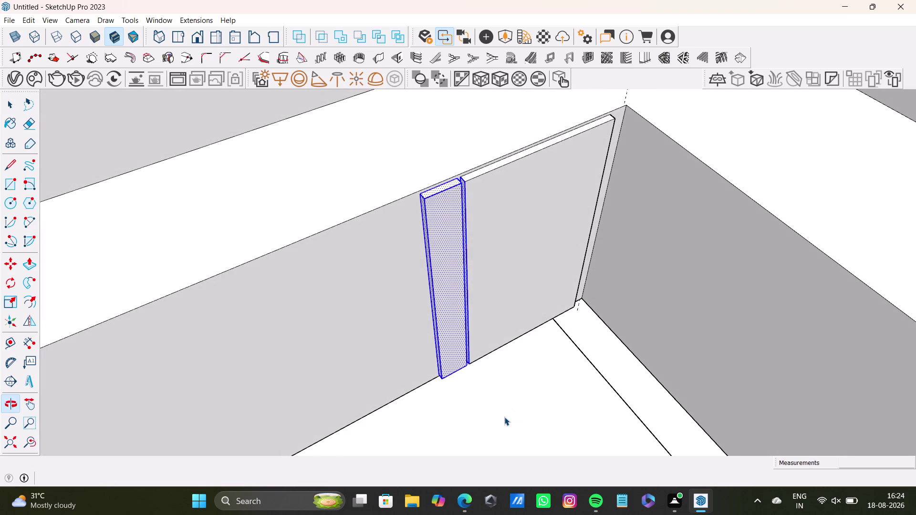
key(Delete)
key(ctrl+z)
scroll(up, 3)
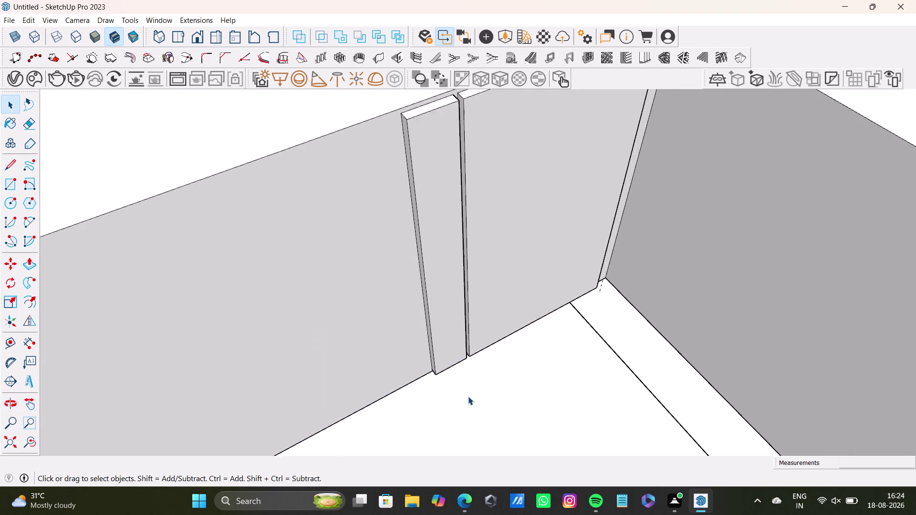
middle_drag(439, 322, 448, 392)
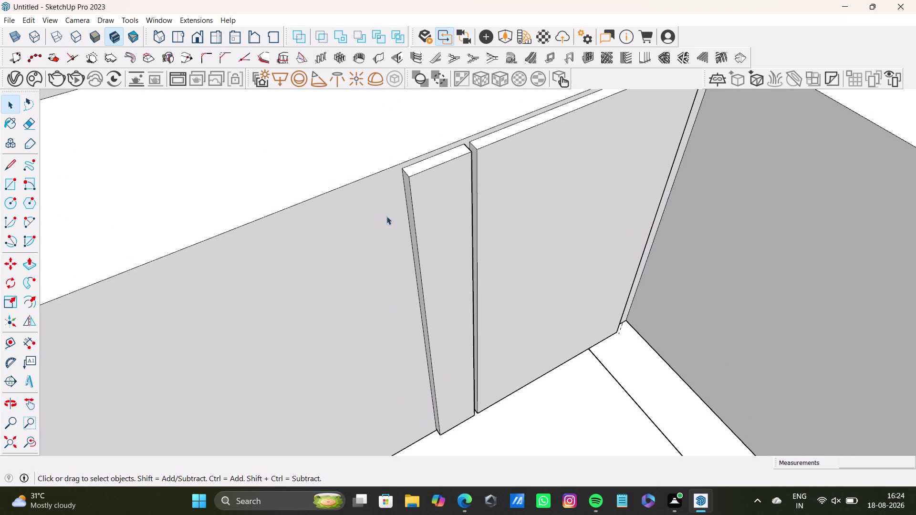
Delete the narrow panel's front face, undo it, and orbit to its side.
click(430, 173)
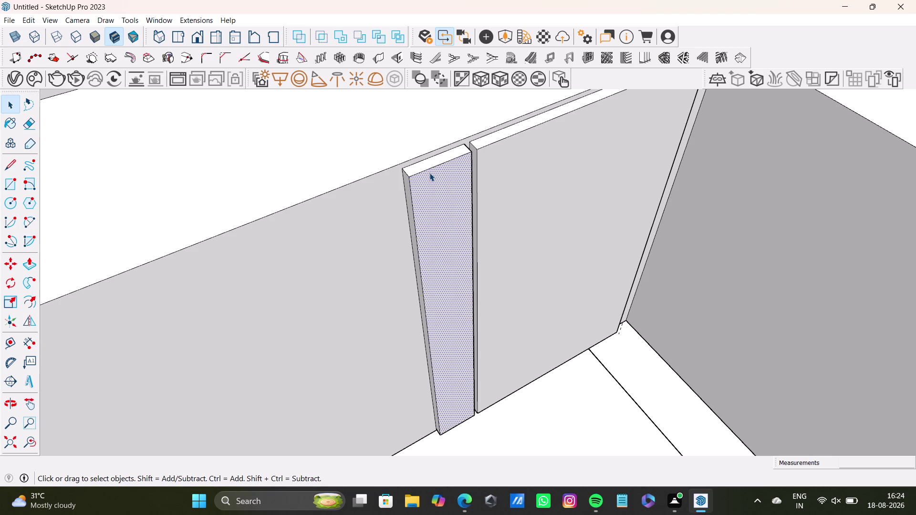
key(Delete)
middle_drag(460, 390, 399, 432)
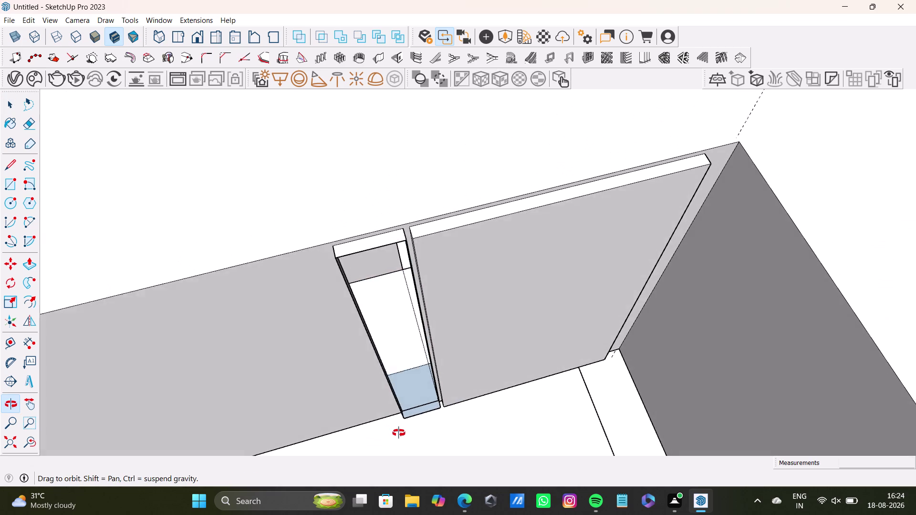
middle_drag(399, 432, 398, 438)
key(ctrl+z)
scroll(up, 3)
middle_drag(394, 305, 445, 262)
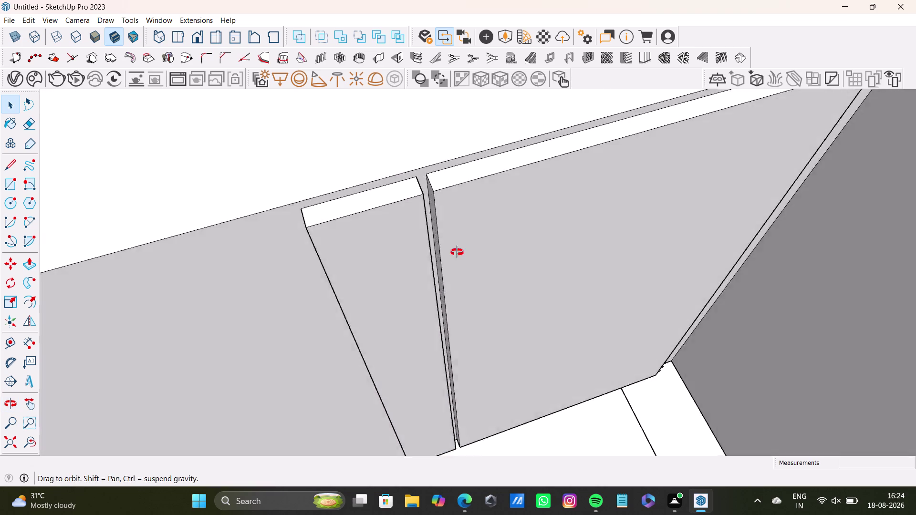
middle_drag(445, 262, 507, 217)
Delete and restore the narrow panel's left edge, then select its front face.
click(387, 114)
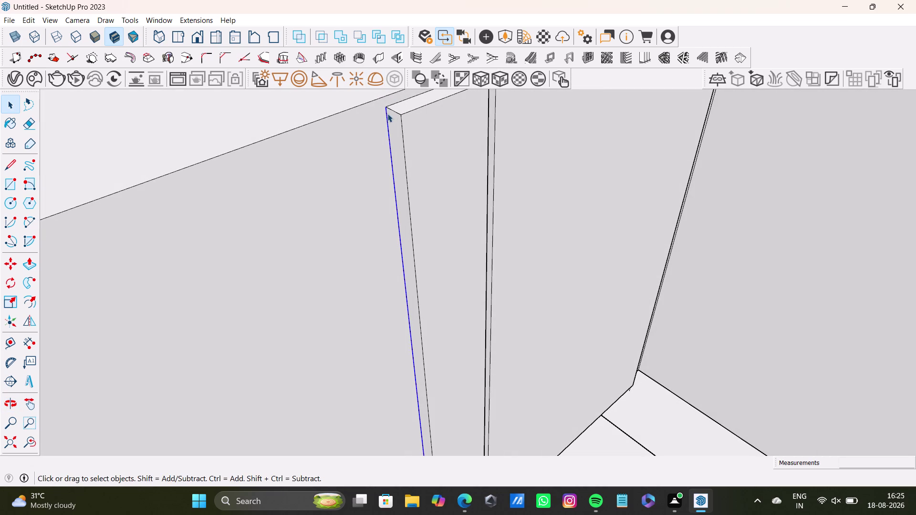
key(Delete)
key(ctrl+z)
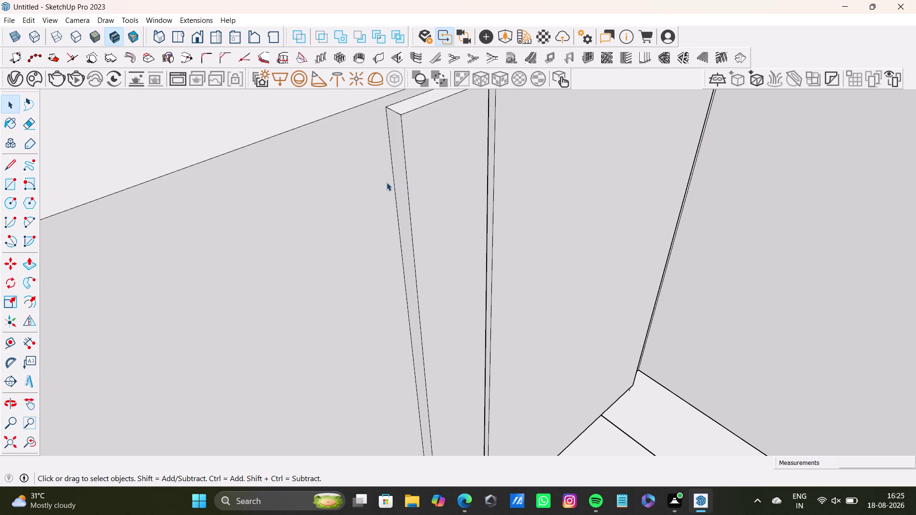
click(411, 194)
scroll(down, 3)
scroll(down, 3)
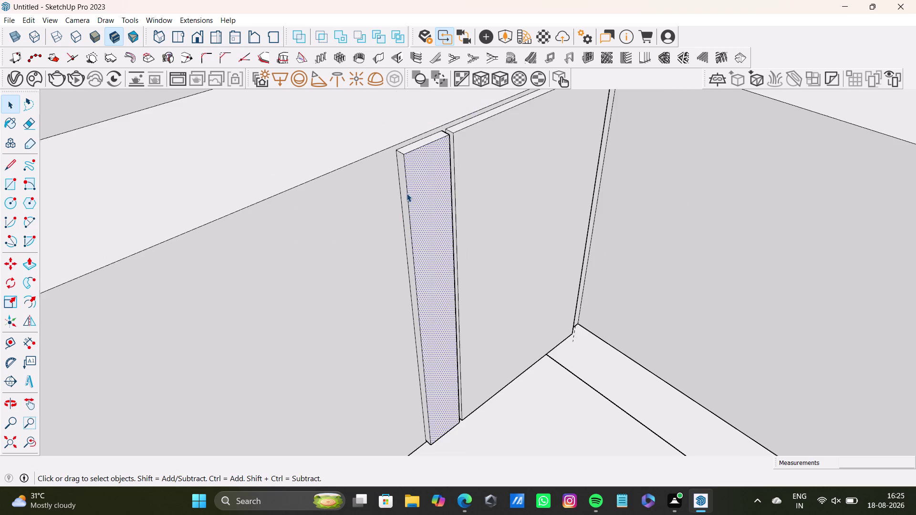
scroll(down, 3)
Push/pull the long wall's inner face back after looking down into the room.
middle_drag(407, 194, 425, 163)
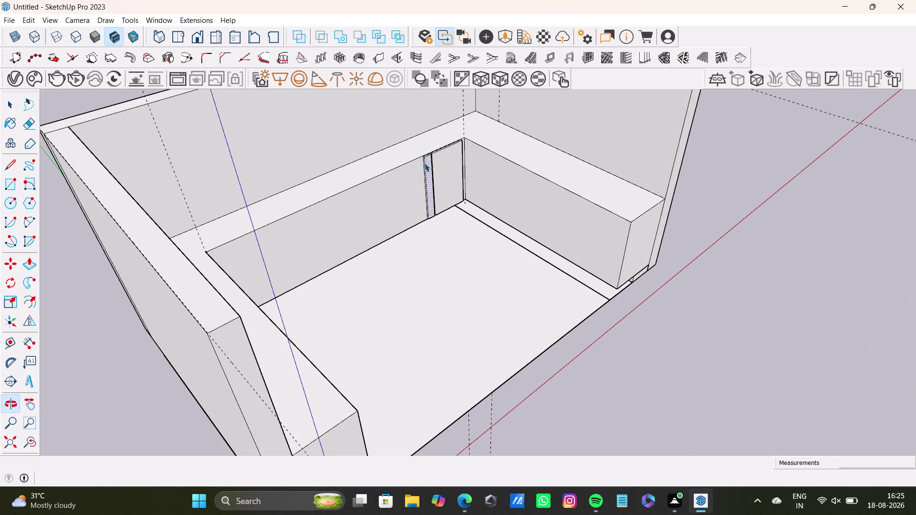
middle_drag(427, 186, 410, 273)
scroll(down, 3)
click(327, 254)
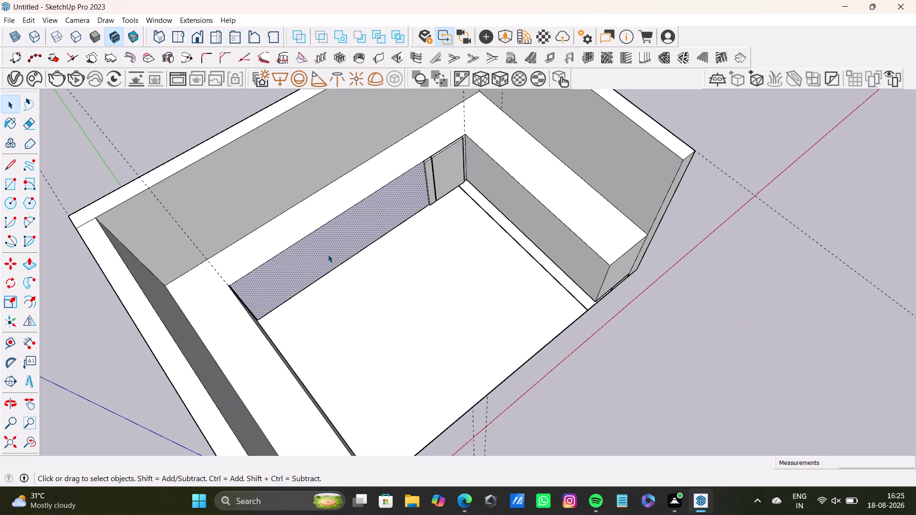
key(p)
drag(327, 255, 344, 287)
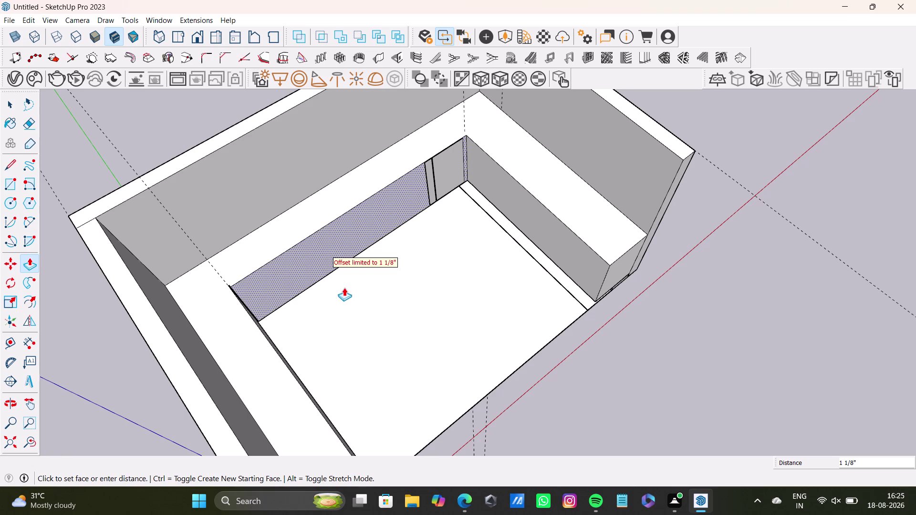
drag(344, 287, 347, 309)
key(space)
key(space)
Orbit to the large face's corner and delete a stray corner edge.
scroll(up, 3)
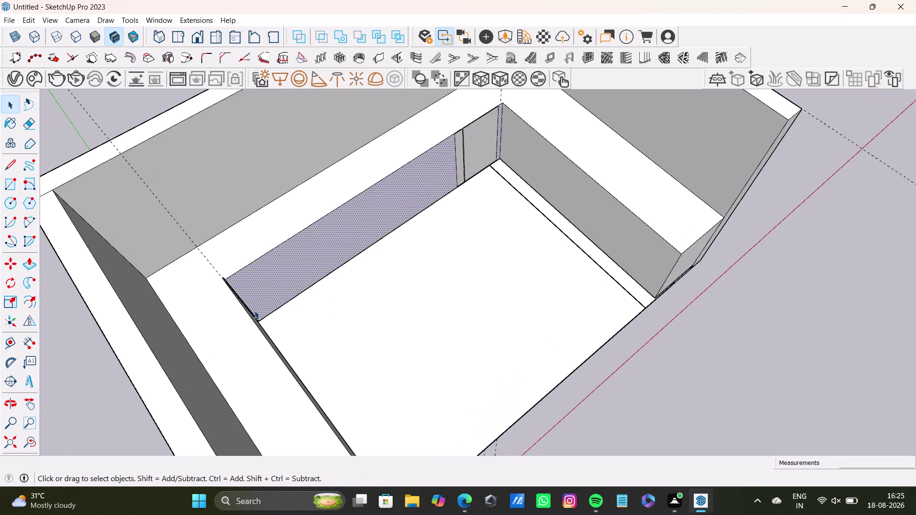
scroll(up, 3)
middle_drag(233, 284, 277, 196)
middle_drag(277, 196, 270, 213)
scroll(up, 3)
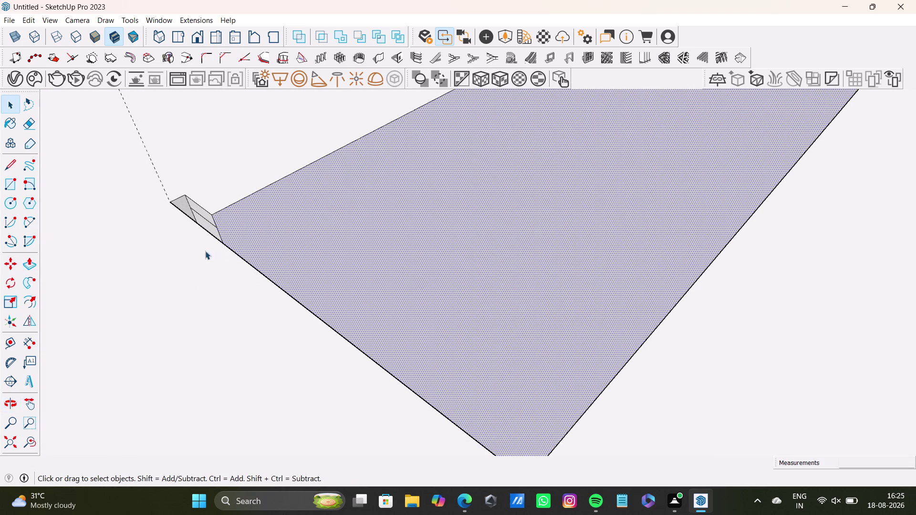
scroll(up, 3)
click(216, 224)
click(213, 224)
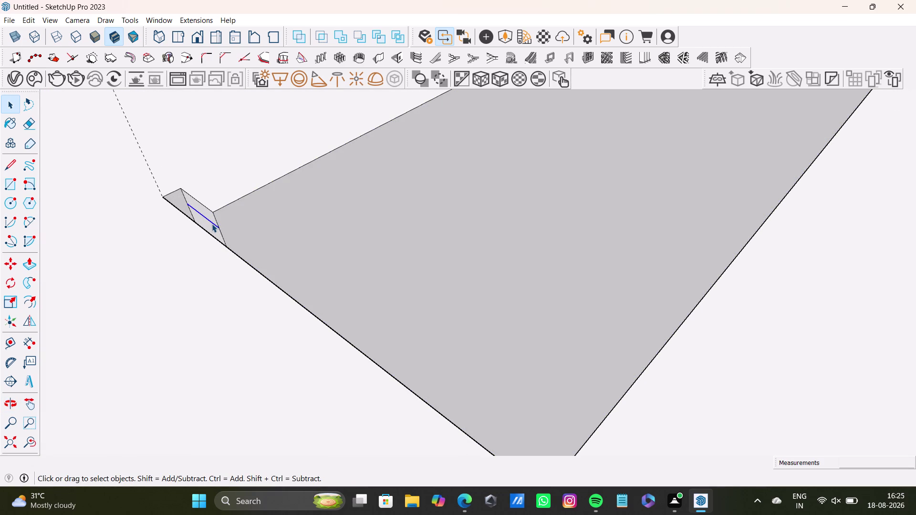
key(Delete)
Box-select the remaining small stray panels at the corner to clear them.
click(210, 215)
key(p)
drag(210, 215, 190, 236)
scroll(down, 3)
key(space)
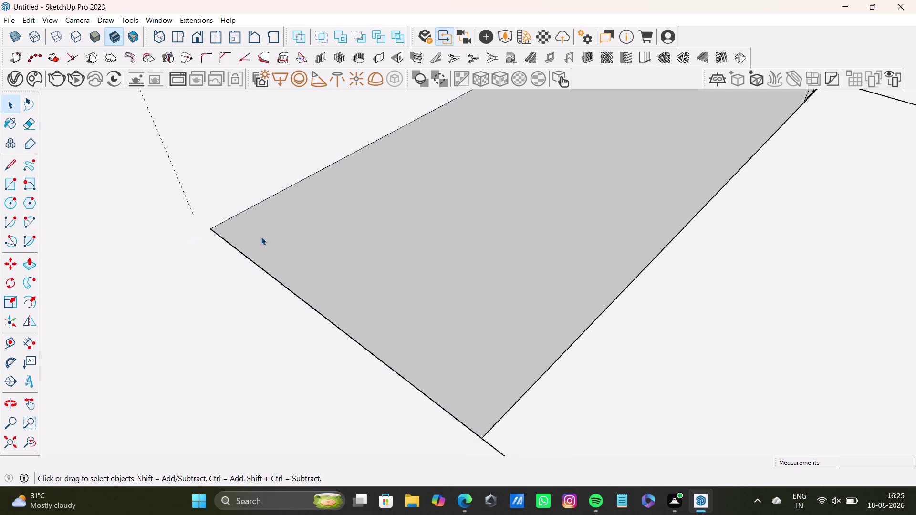
scroll(down, 3)
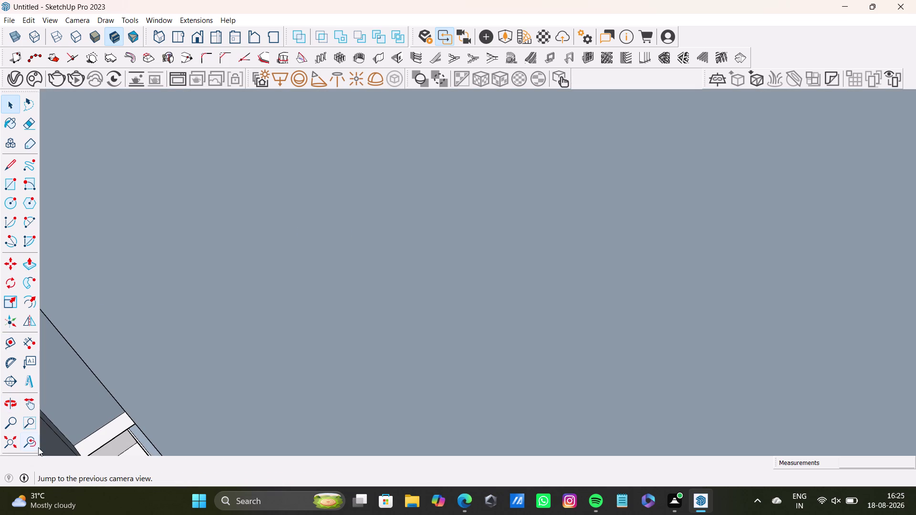
Delete the two stray edges crossing the inner top panel.
click(28, 441)
middle_drag(412, 289, 82, 299)
scroll(down, 3)
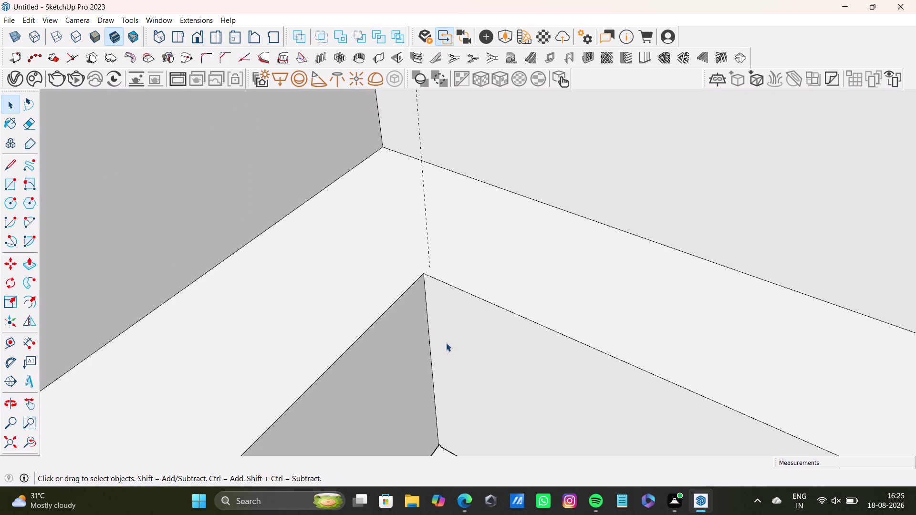
scroll(down, 3)
middle_drag(449, 344, 391, 198)
middle_drag(433, 248, 520, 320)
middle_drag(544, 307, 245, 217)
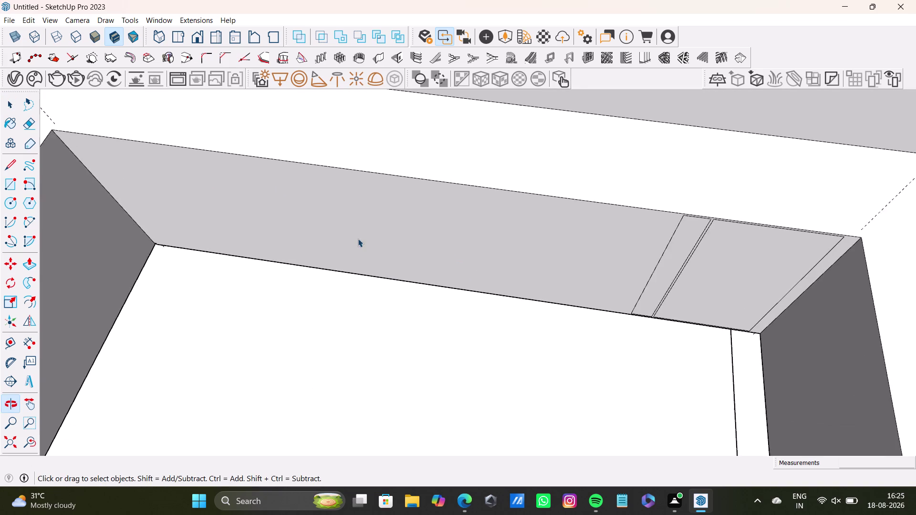
scroll(down, 3)
scroll(up, 3)
click(606, 279)
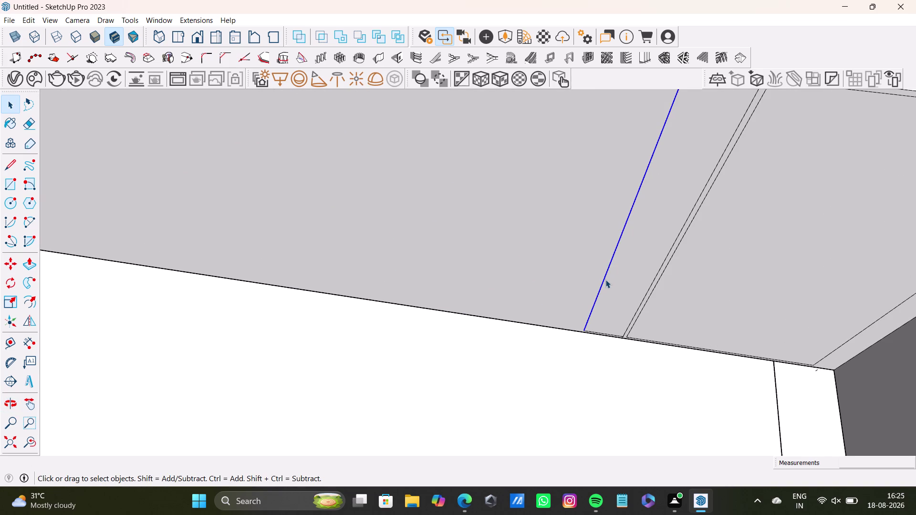
key(Delete)
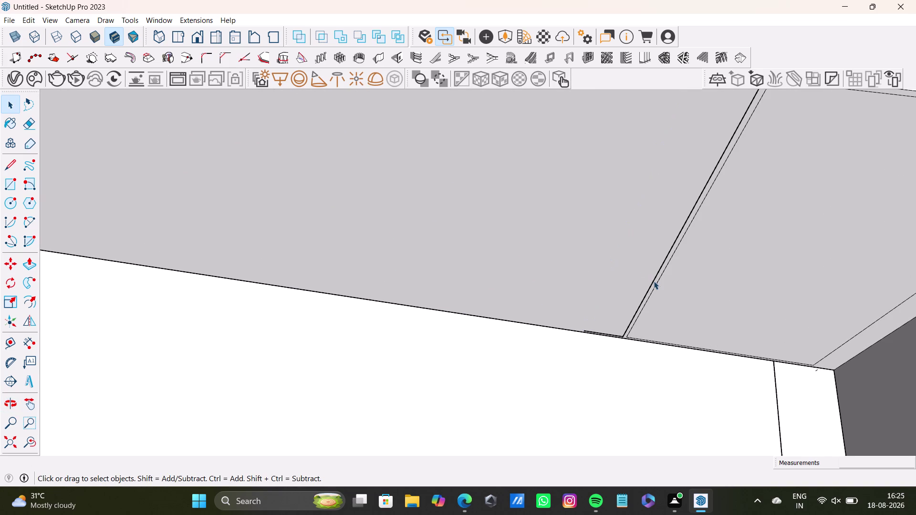
click(653, 285)
key(Delete)
Erase the leftover line and short bottom edge, undoing the doubled-edge deletion.
click(655, 284)
key(Delete)
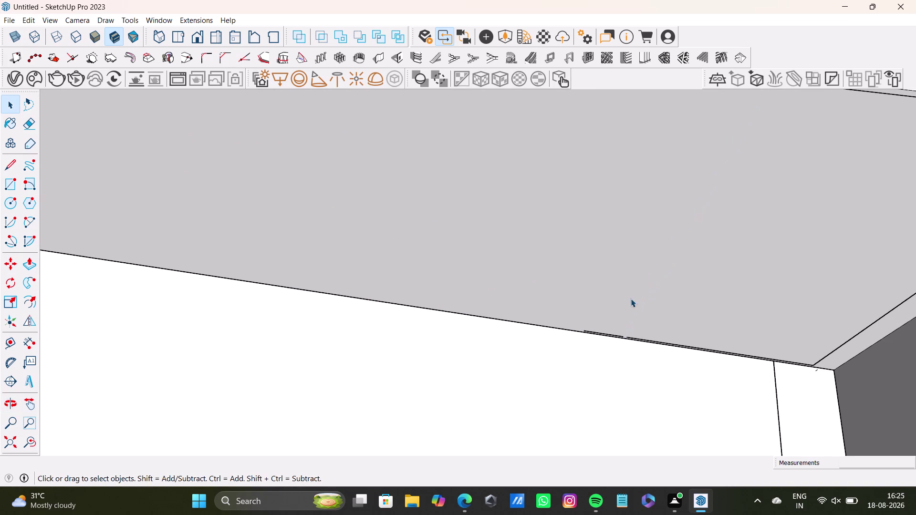
click(615, 335)
key(Delete)
click(645, 344)
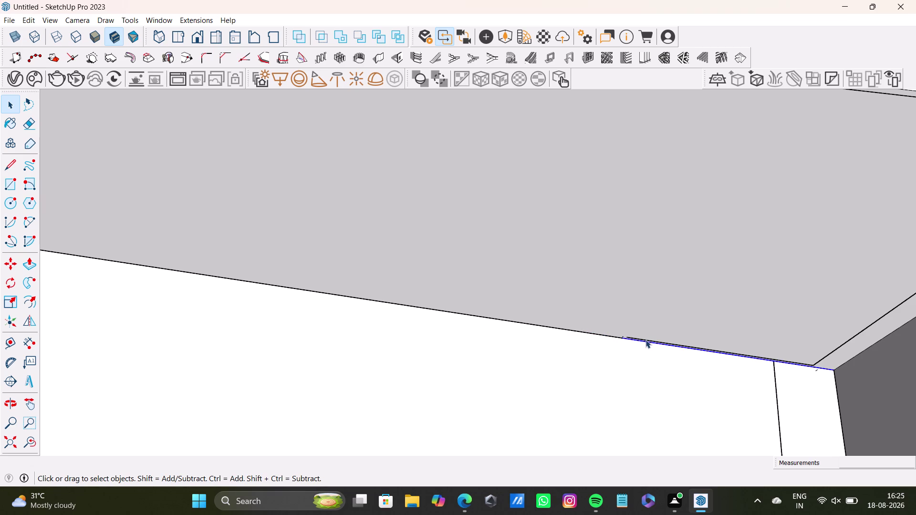
key(Delete)
key(ctrl+z)
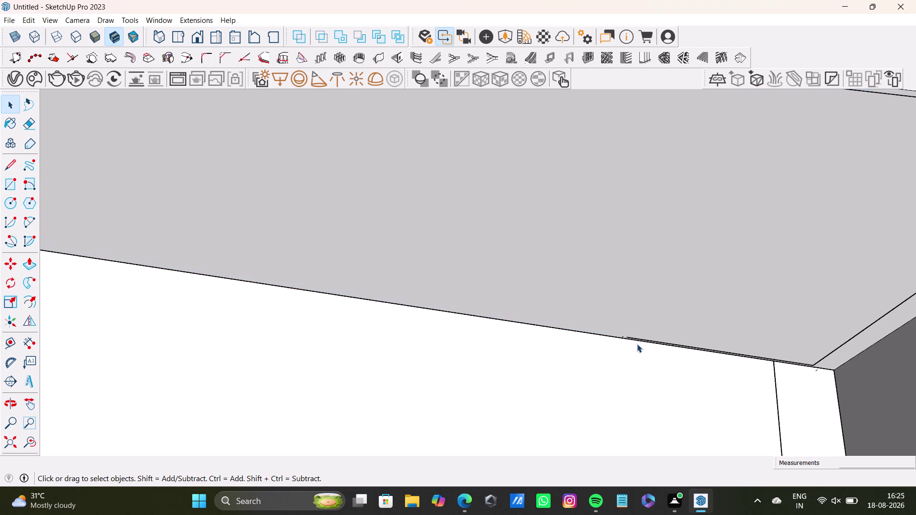
scroll(up, 3)
Delete the stray line near the panel face edge and the small tick mark.
click(639, 336)
click(640, 339)
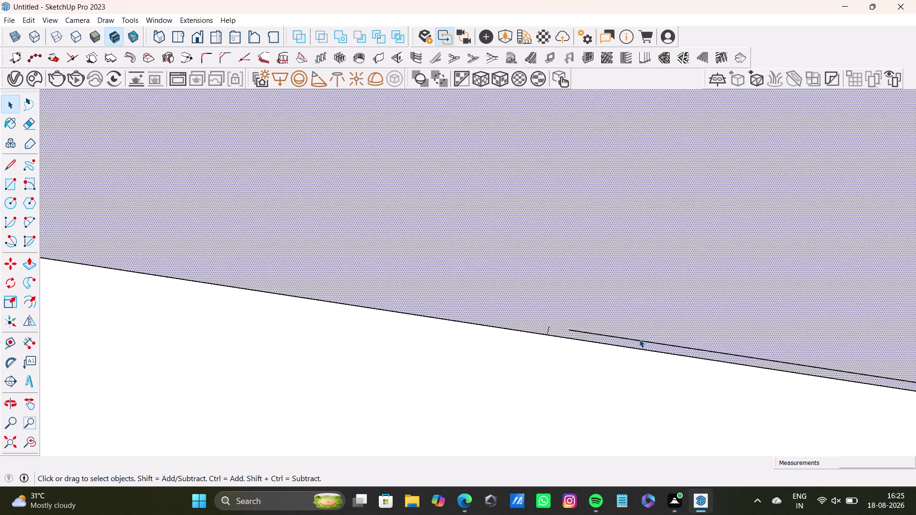
key(Delete)
click(547, 330)
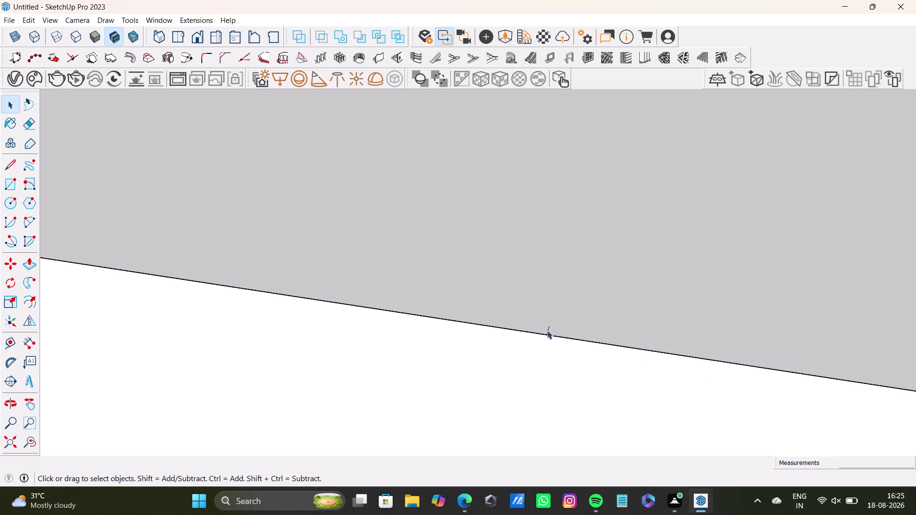
key(Delete)
scroll(down, 3)
scroll(up, 3)
scroll(down, 3)
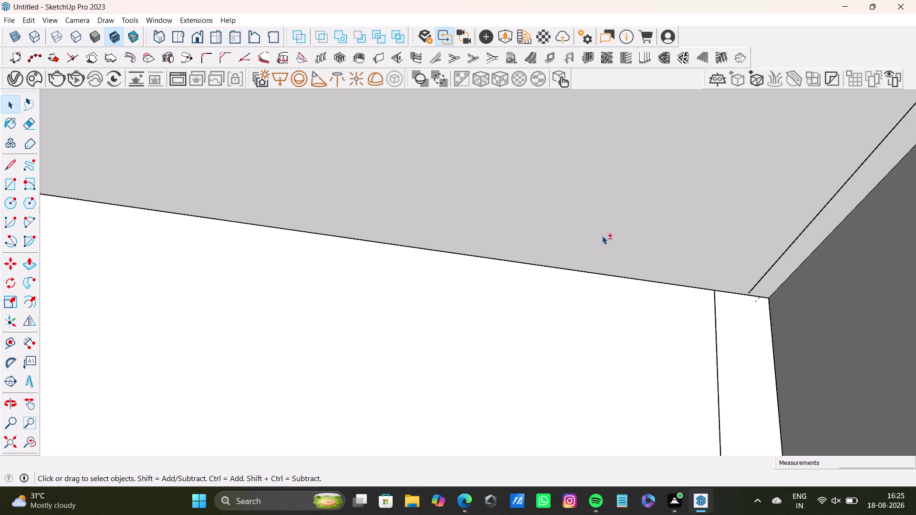
Delete the two stray line segments on the next top panel.
middle_drag(602, 235, 433, 382)
scroll(down, 3)
scroll(up, 3)
scroll(up, 3)
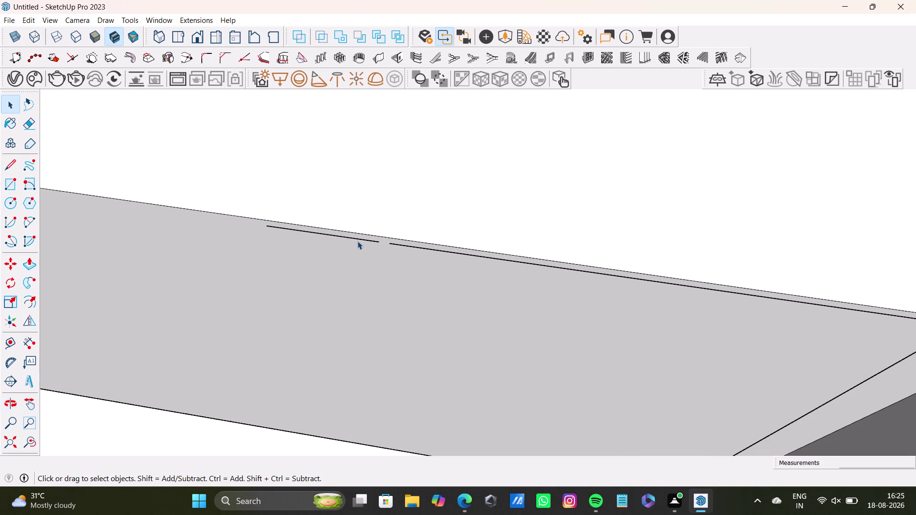
click(363, 240)
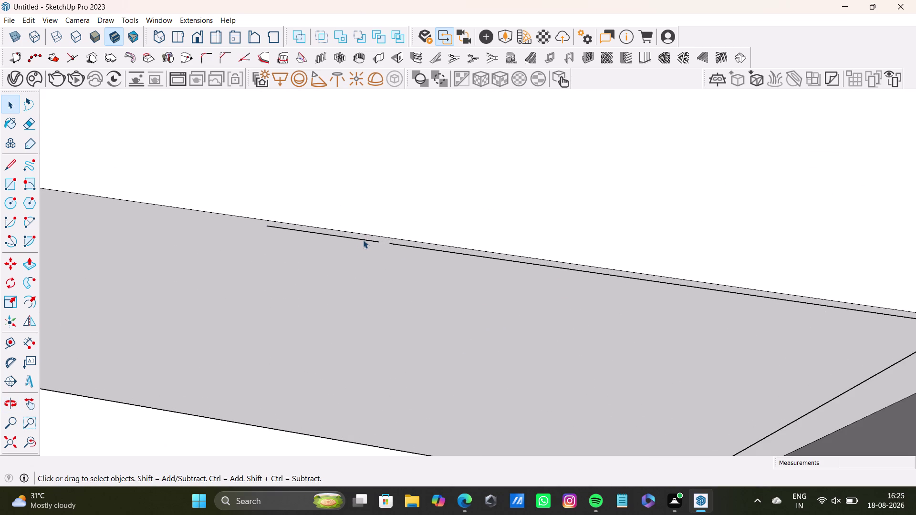
click(363, 240)
key(Delete)
click(449, 252)
key(Delete)
Delete the diagonal edge at the panel end and orbit out to view the wardrobe interior.
scroll(down, 3)
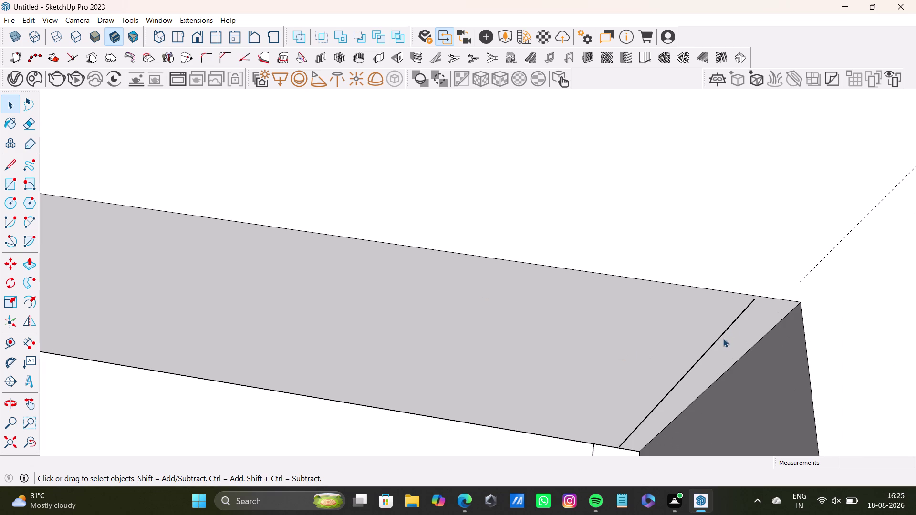
click(720, 340)
key(Delete)
drag(717, 341, 646, 375)
scroll(down, 3)
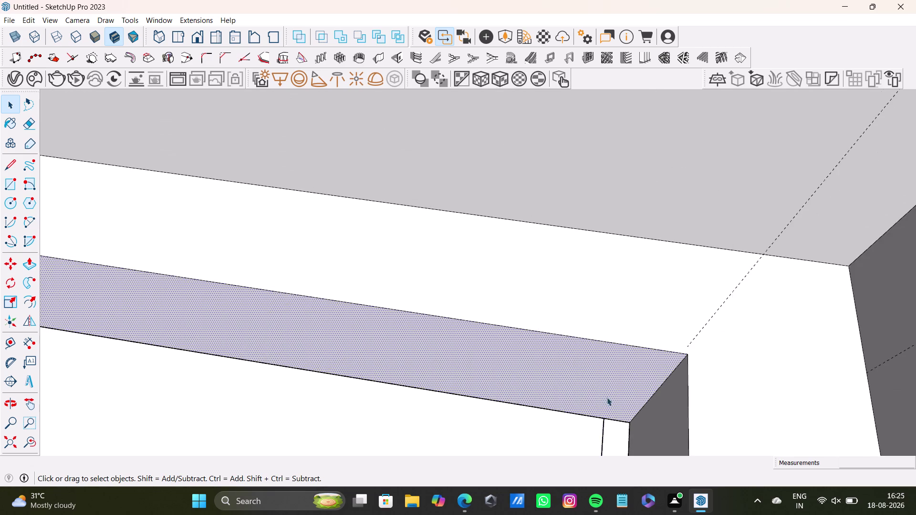
scroll(down, 3)
key(space)
middle_drag(541, 399, 601, 226)
scroll(down, 3)
middle_drag(614, 385, 614, 243)
scroll(up, 3)
middle_drag(626, 303, 621, 350)
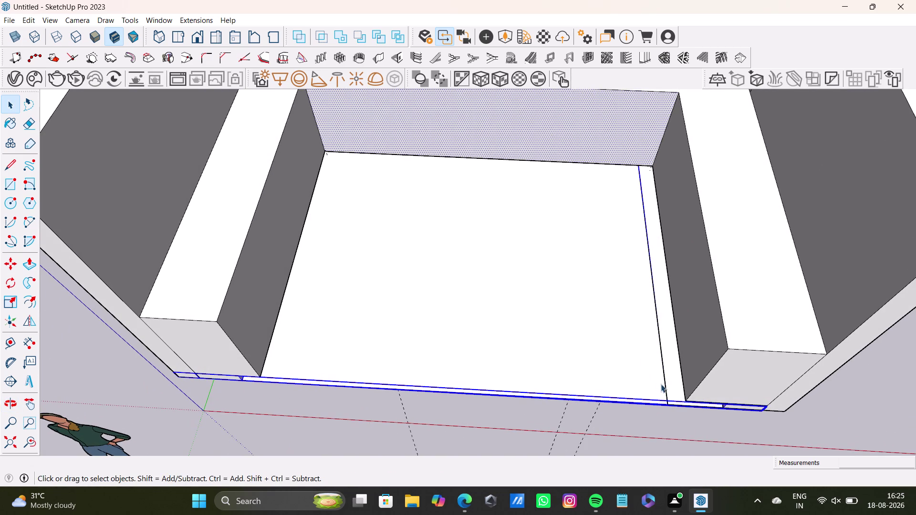
Delete the stray front bottom and vertical edges.
click(662, 386)
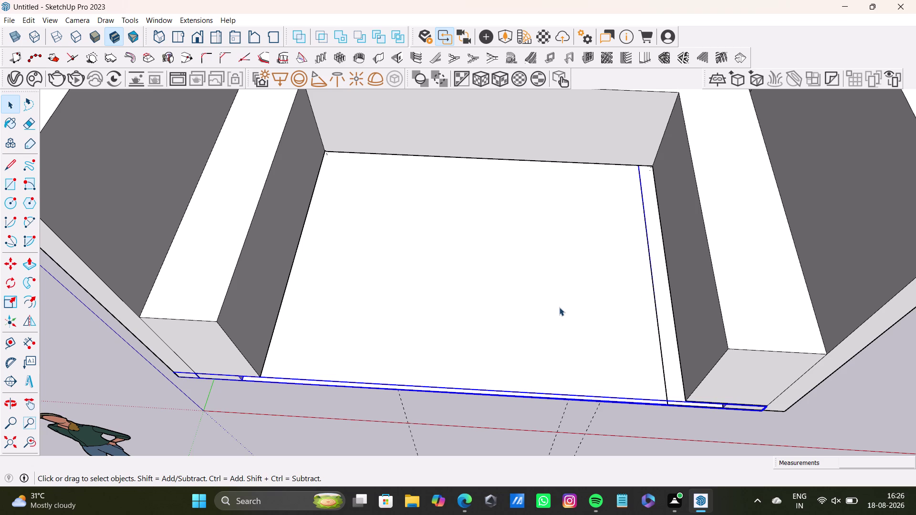
click(665, 390)
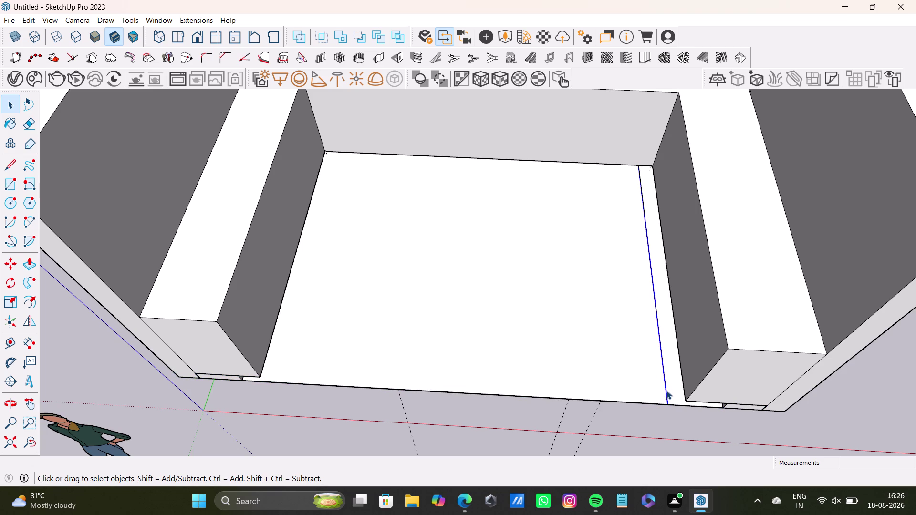
key(Delete)
key(ctrl+z)
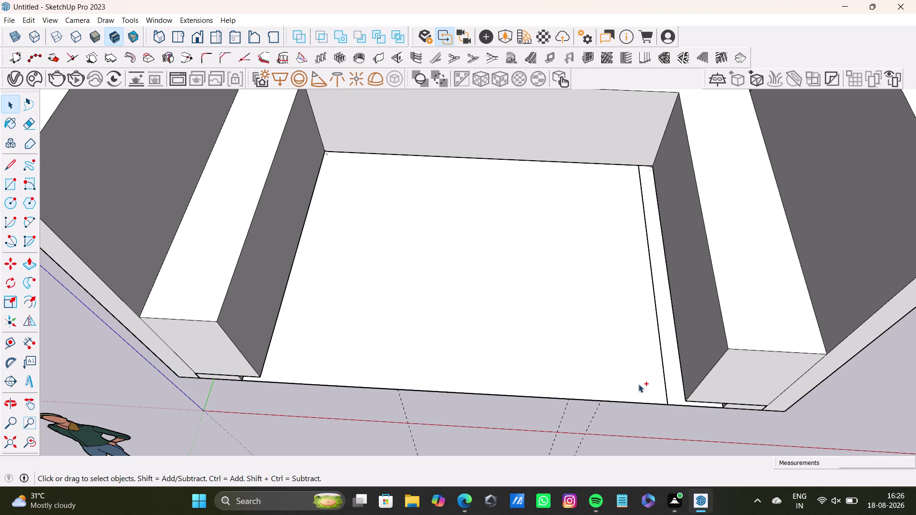
scroll(down, 3)
middle_drag(543, 173, 523, 267)
Push/pull the inner top face back by 3/8" and clear the selection.
click(531, 249)
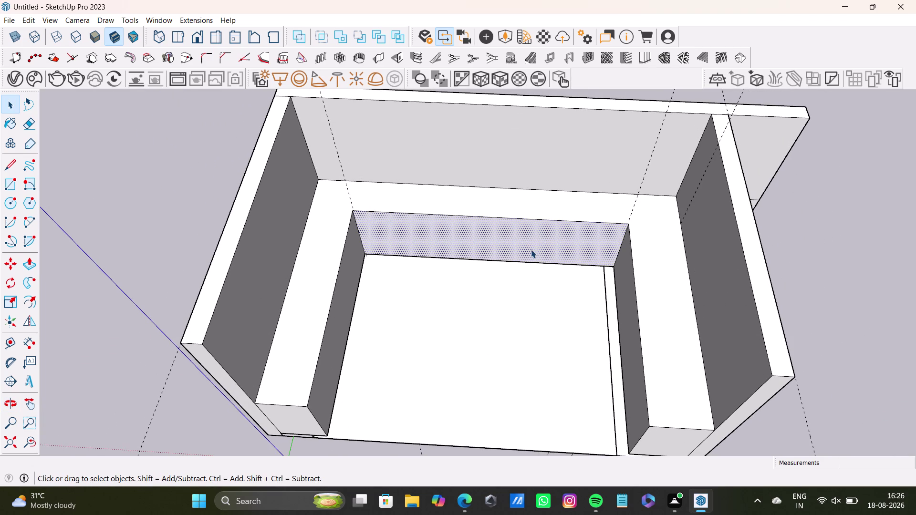
key(p)
drag(531, 249, 528, 268)
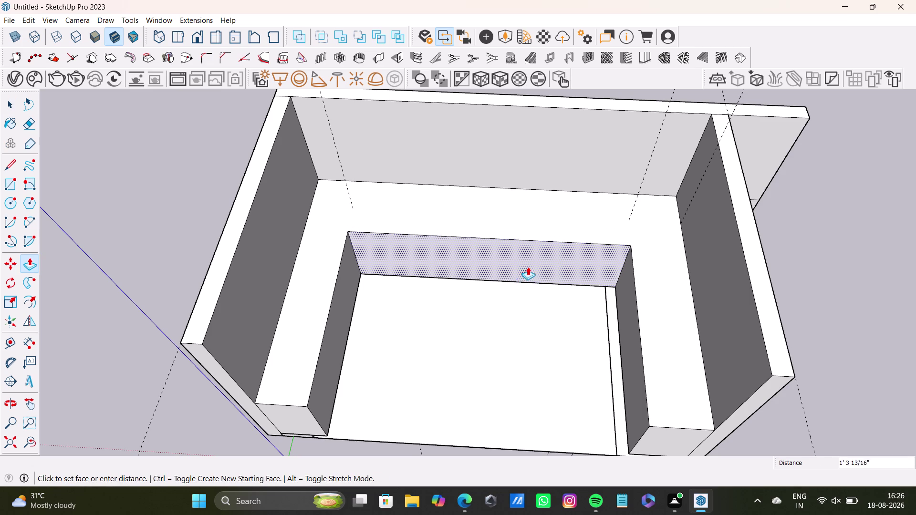
drag(528, 269, 528, 265)
middle_drag(540, 269, 612, 257)
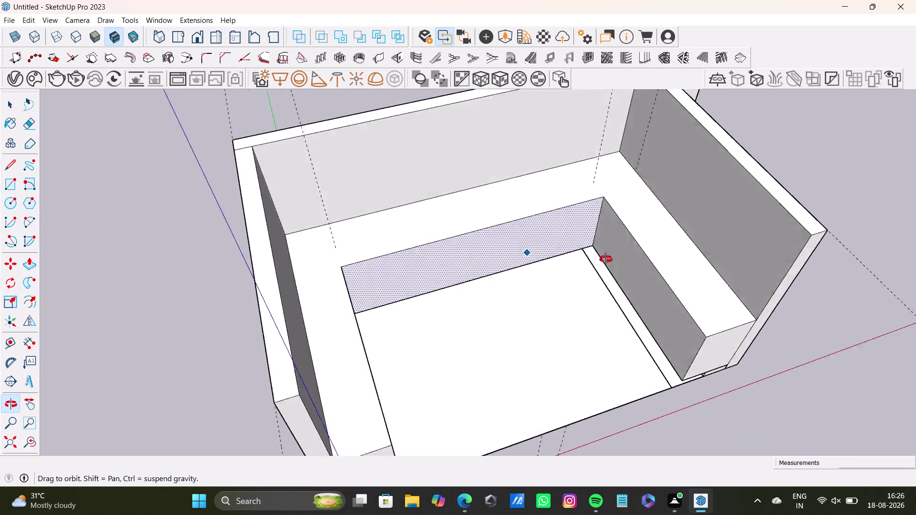
middle_drag(612, 257, 515, 286)
drag(417, 234, 416, 232)
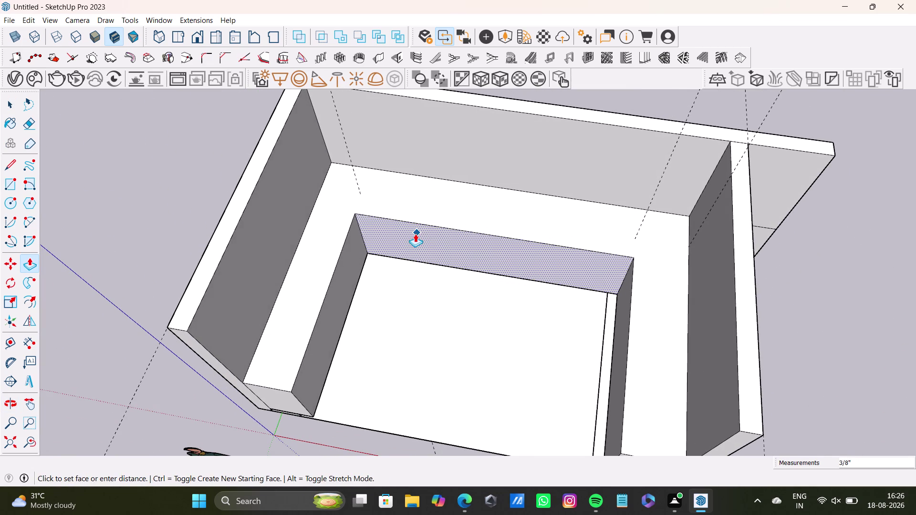
drag(415, 232, 419, 227)
key(space)
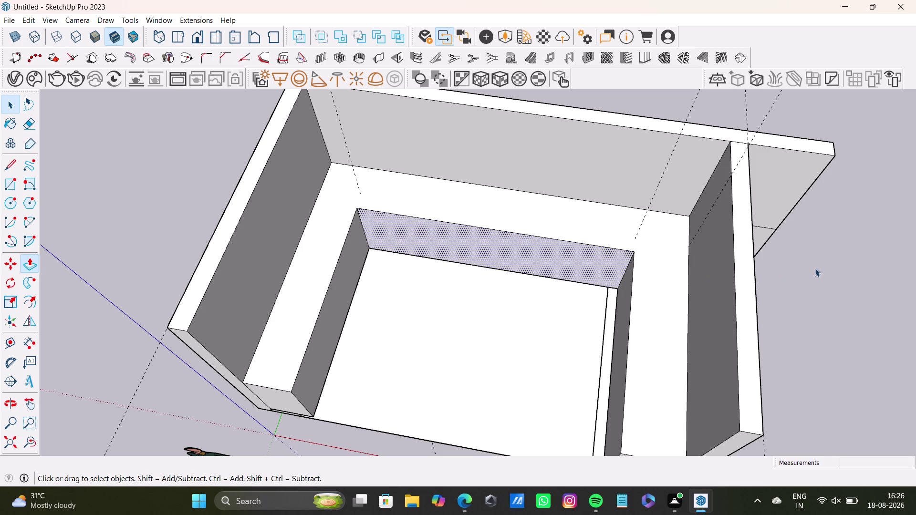
key(space)
click(813, 286)
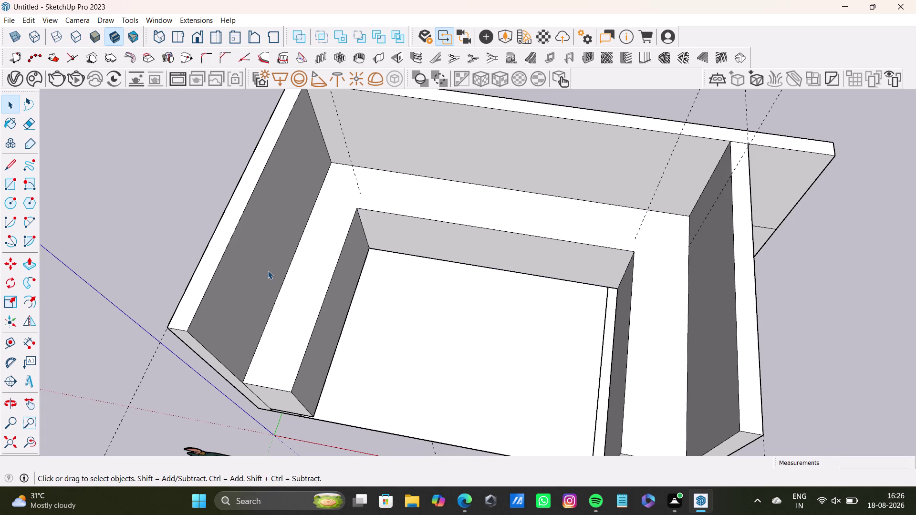